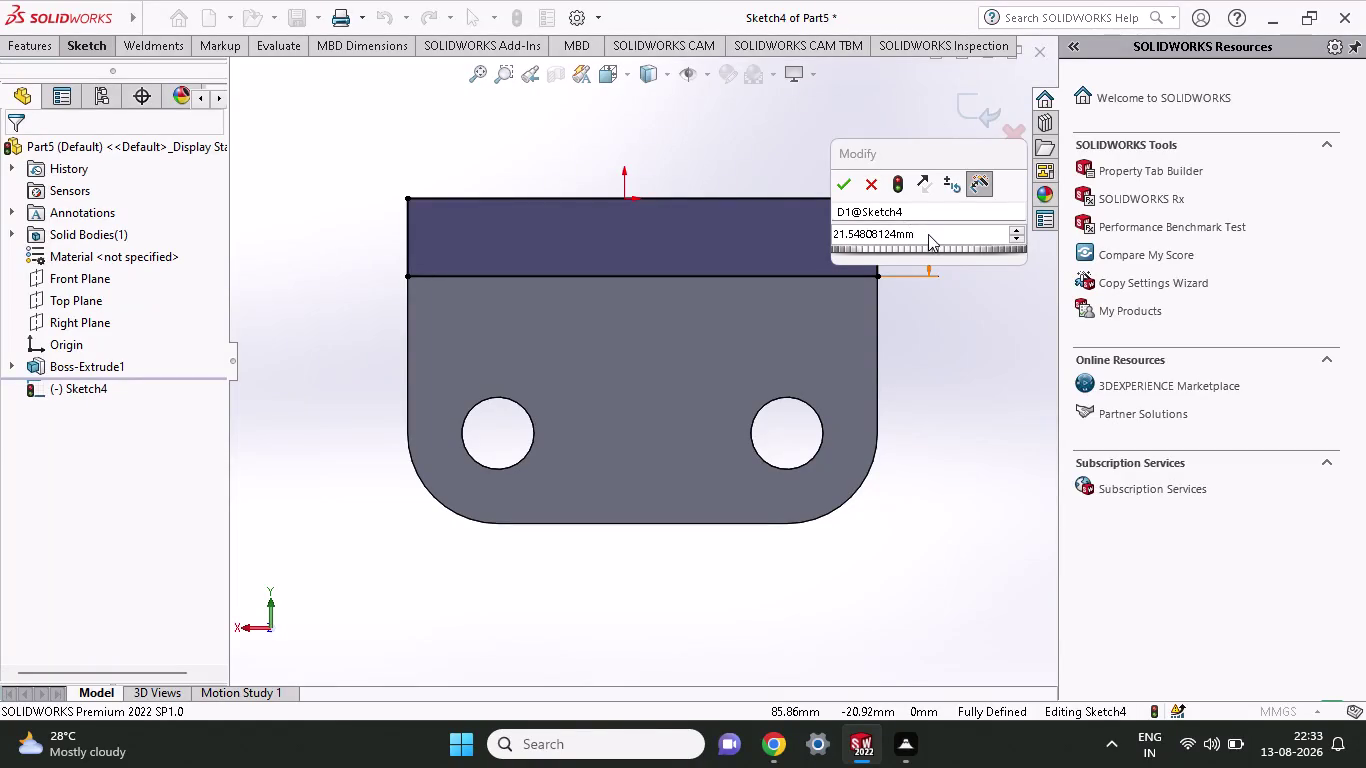
Change Sketch4's strip height dimension from 21.548 mm to 25 mm.
drag(928, 234, 785, 255)
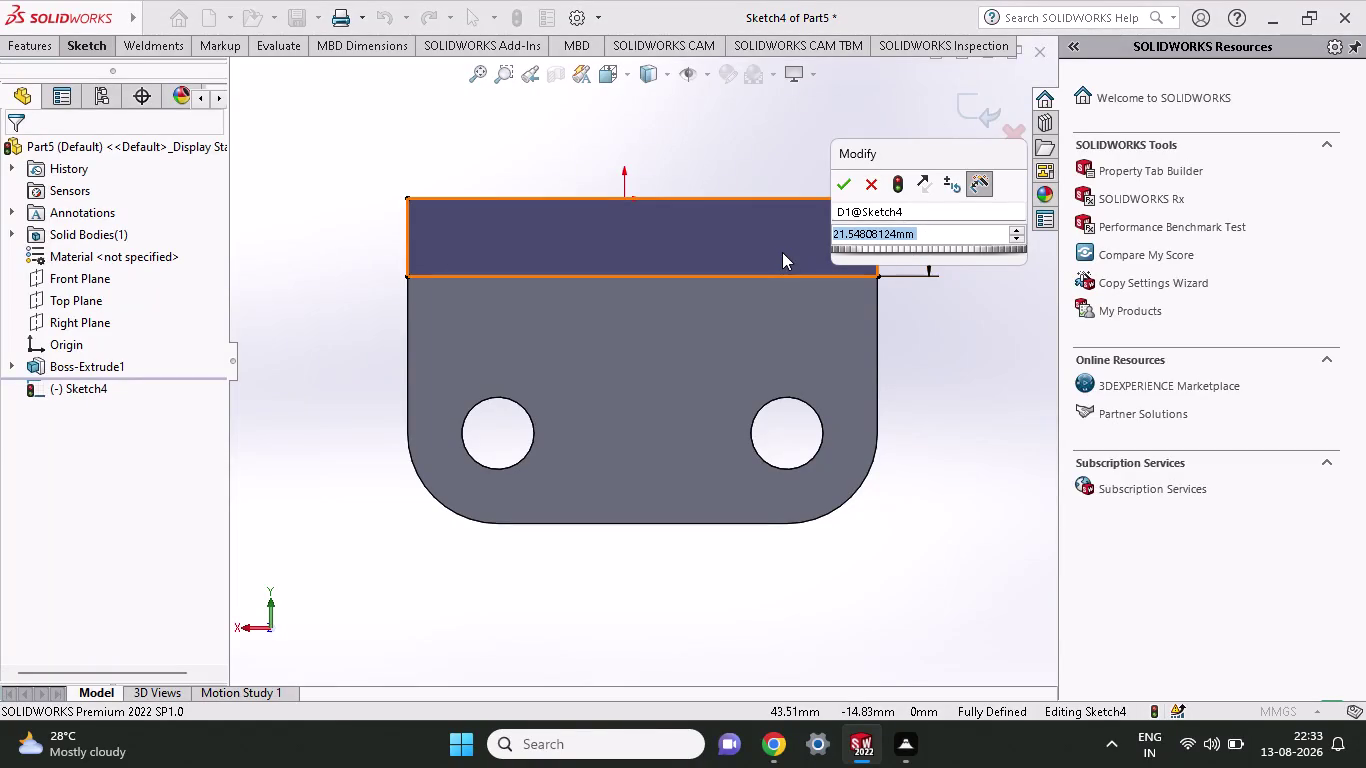
text(2)
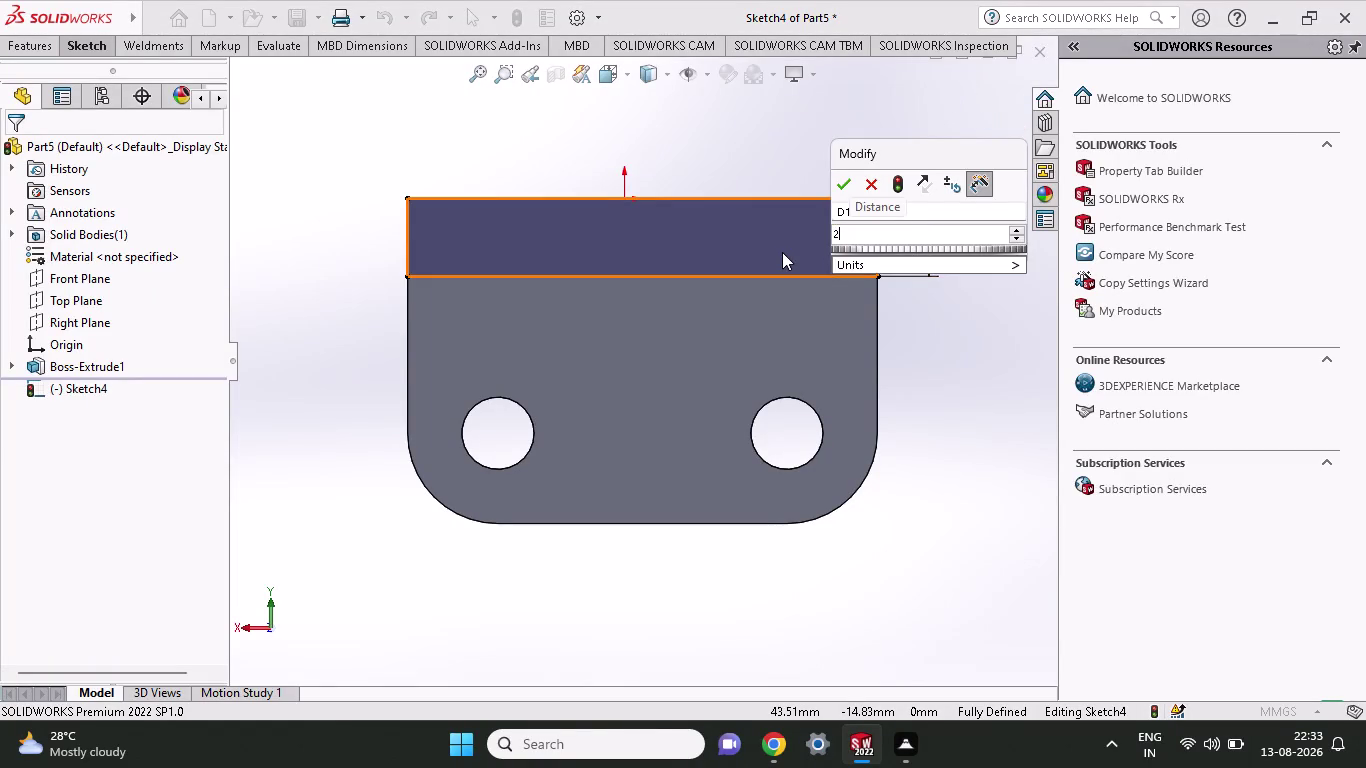
text(5)
key(Return)
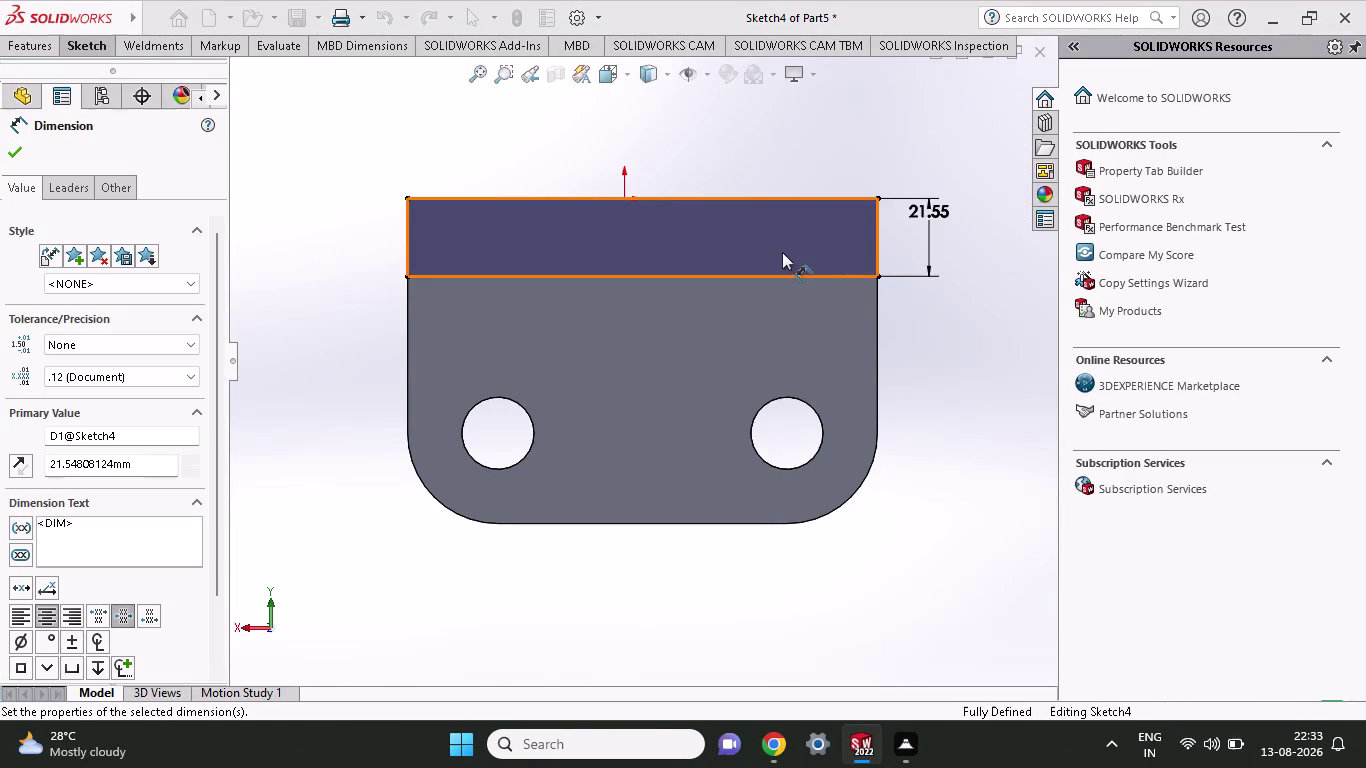
scroll(up, 3)
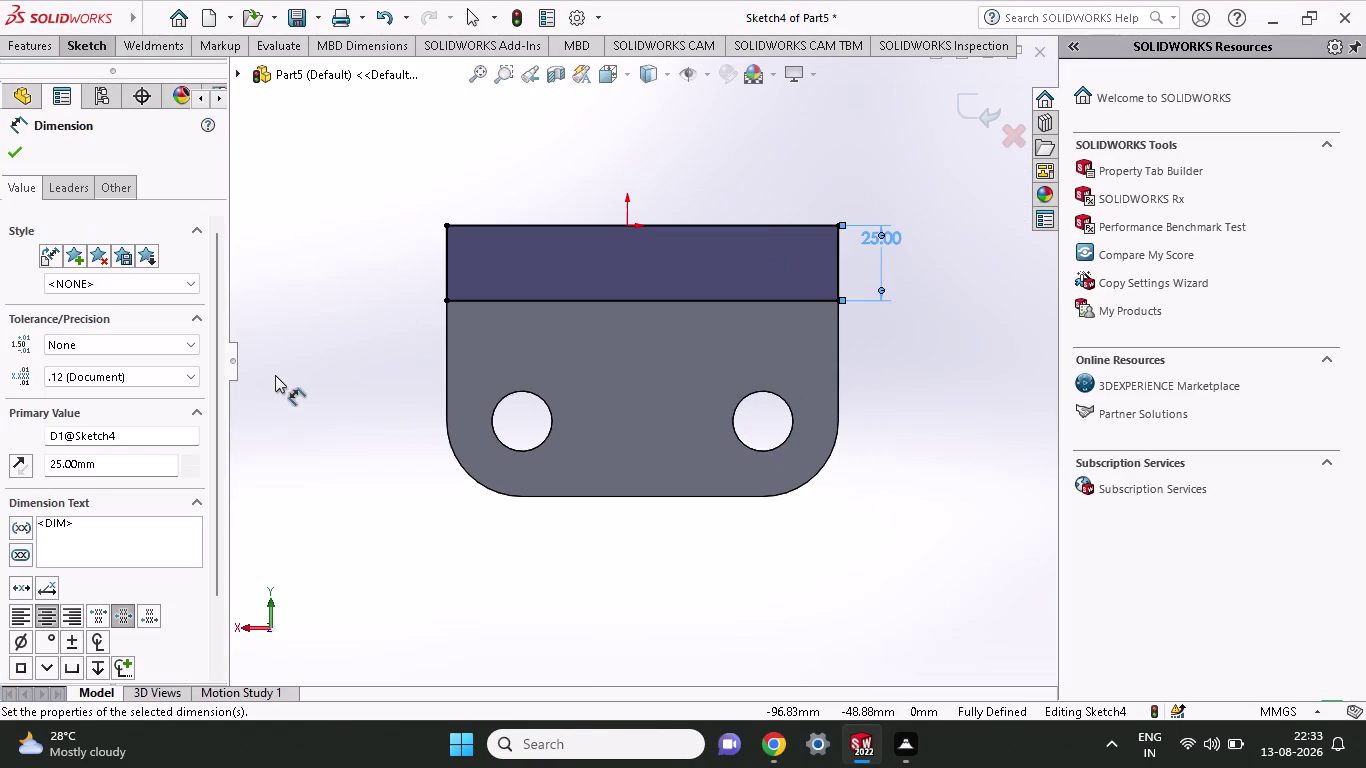
middle_drag(275, 375, 460, 478)
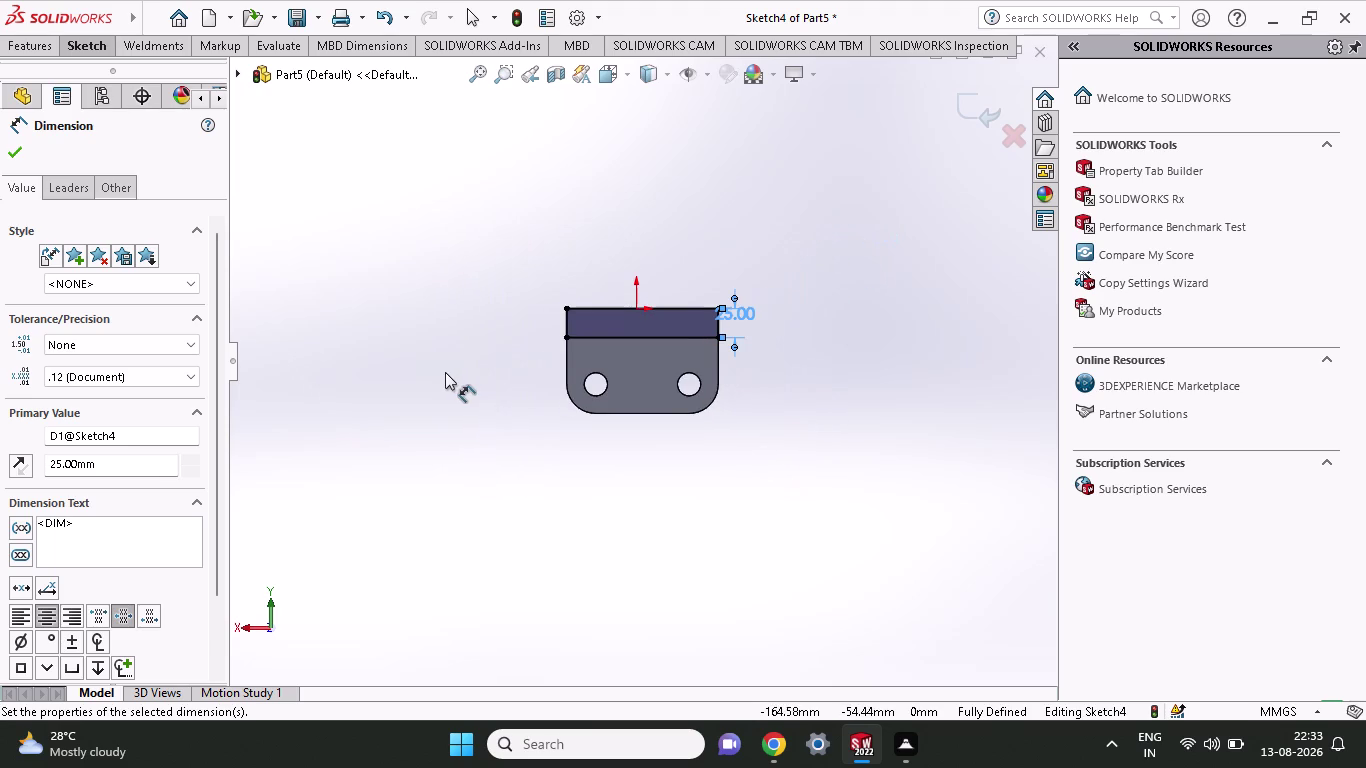
scroll(up, 3)
scroll(down, 3)
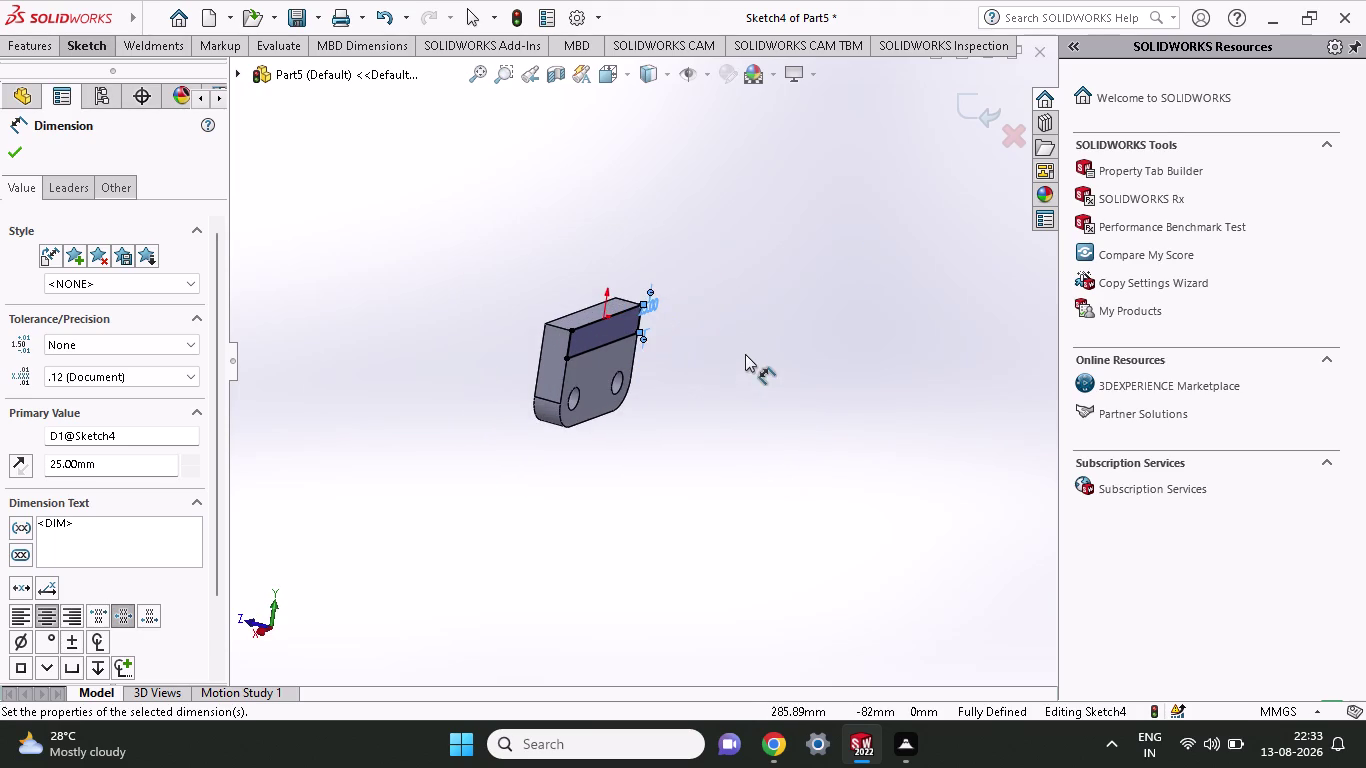
scroll(down, 3)
Extrude the 25 mm strip blind to 95+65 = 160 mm as Boss-Extrude2.
click(41, 42)
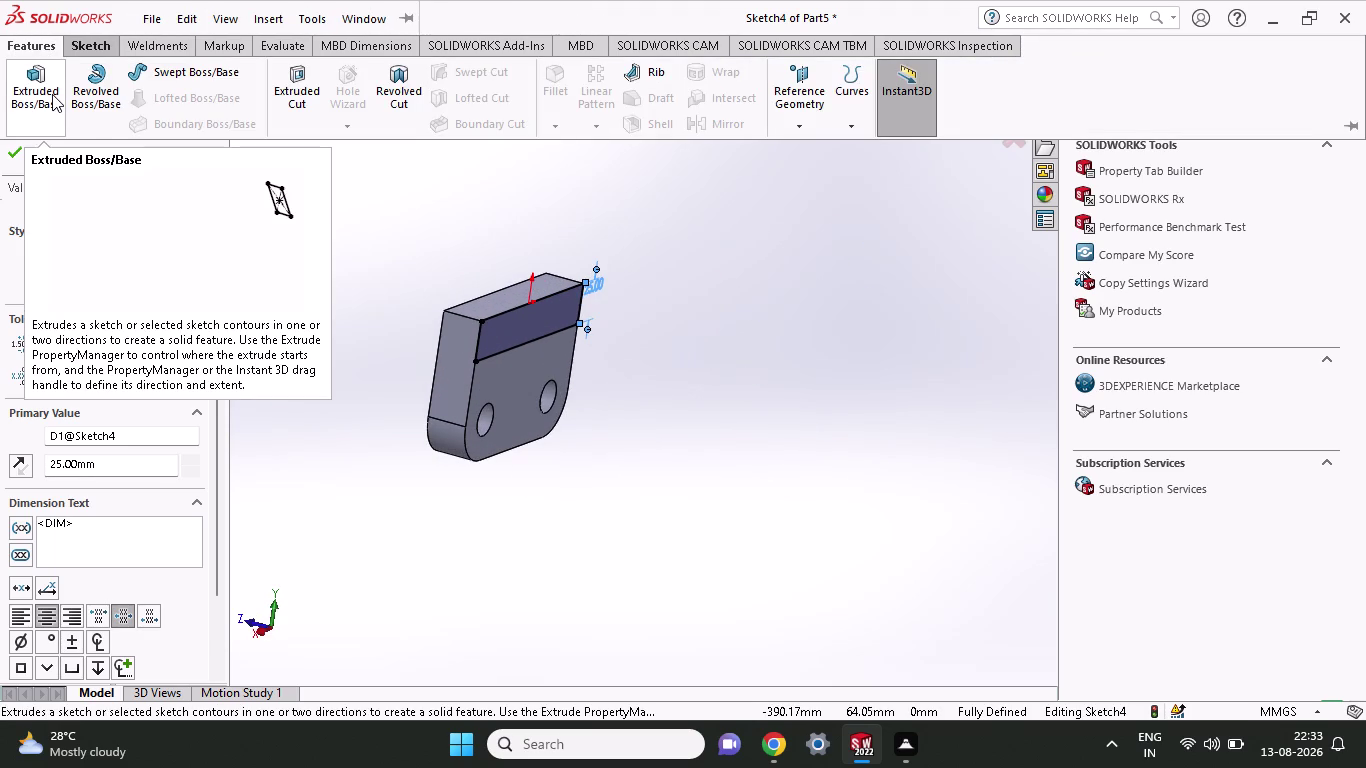
click(52, 94)
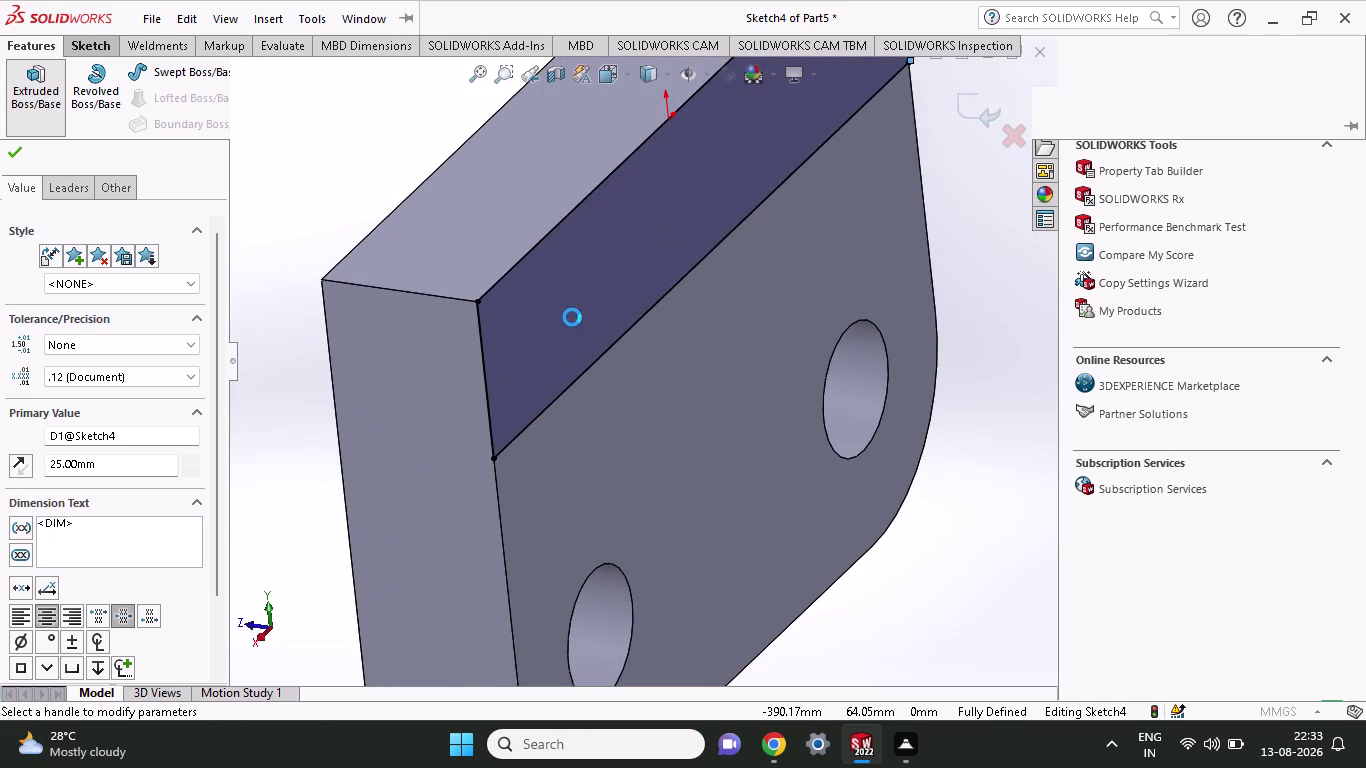
scroll(up, 3)
scroll(up, 3)
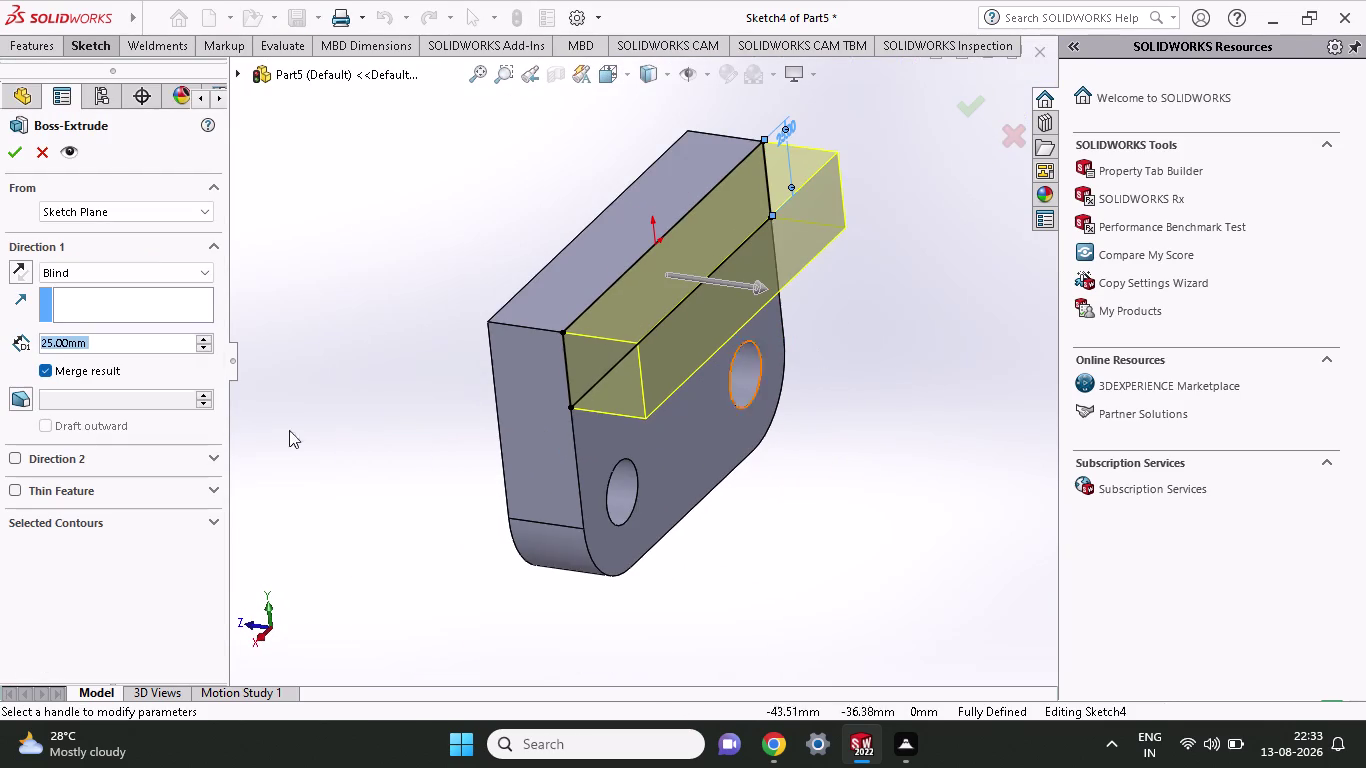
drag(137, 344, 0, 344)
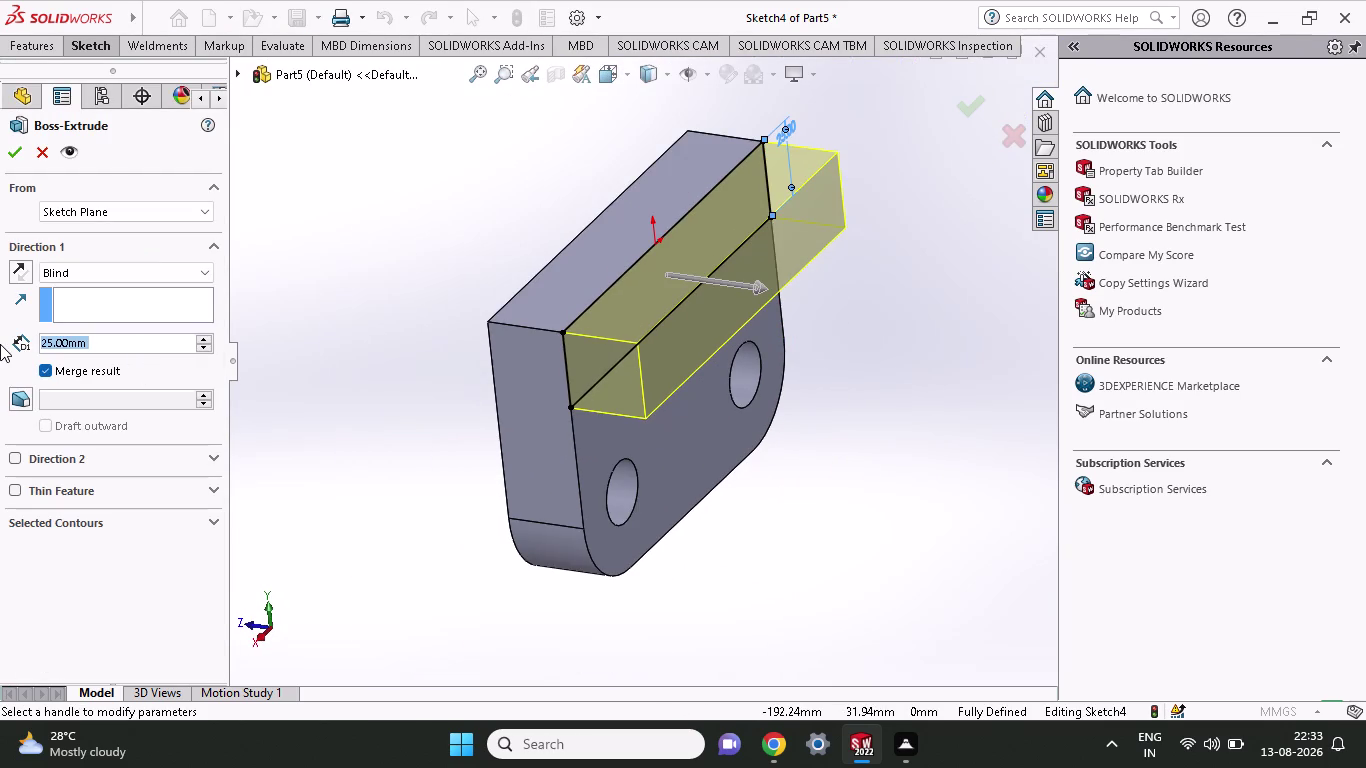
text(95)
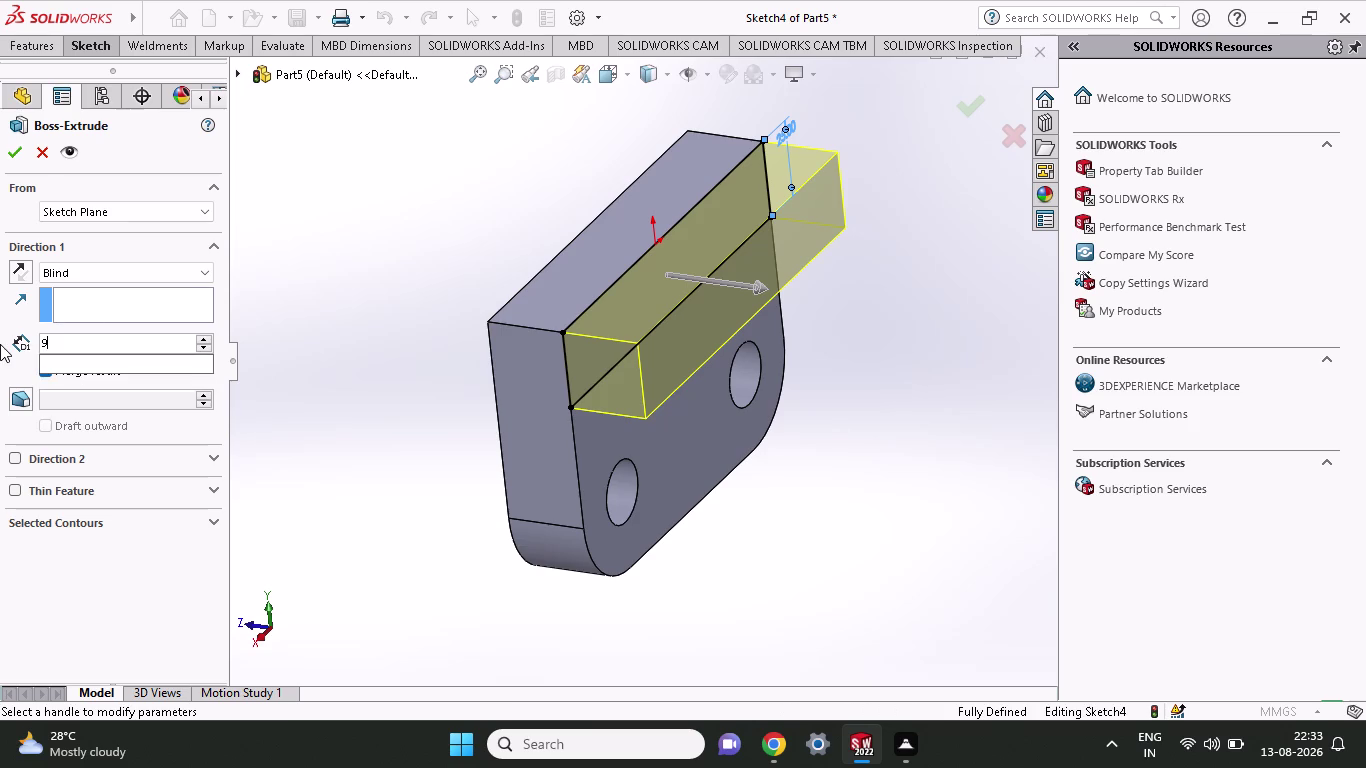
text(+)
text(65)
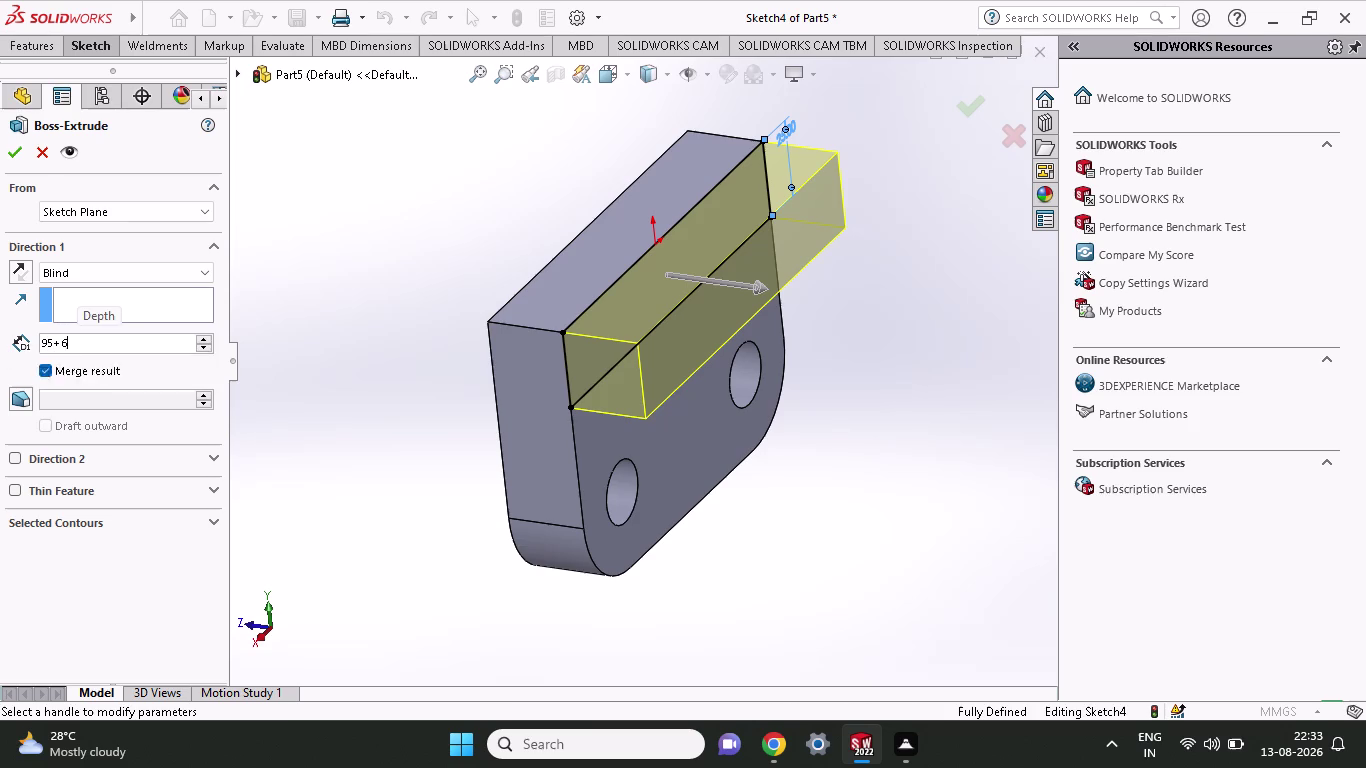
key(Return)
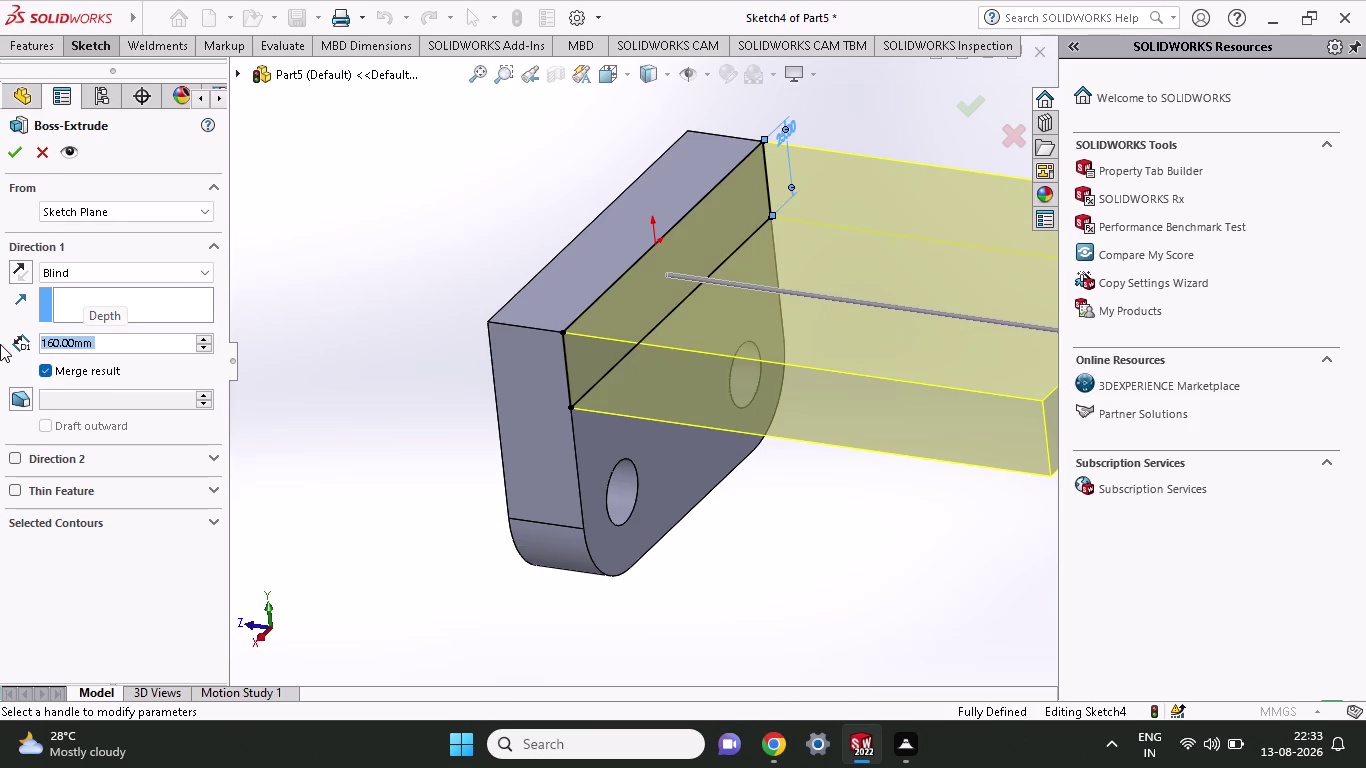
click(12, 151)
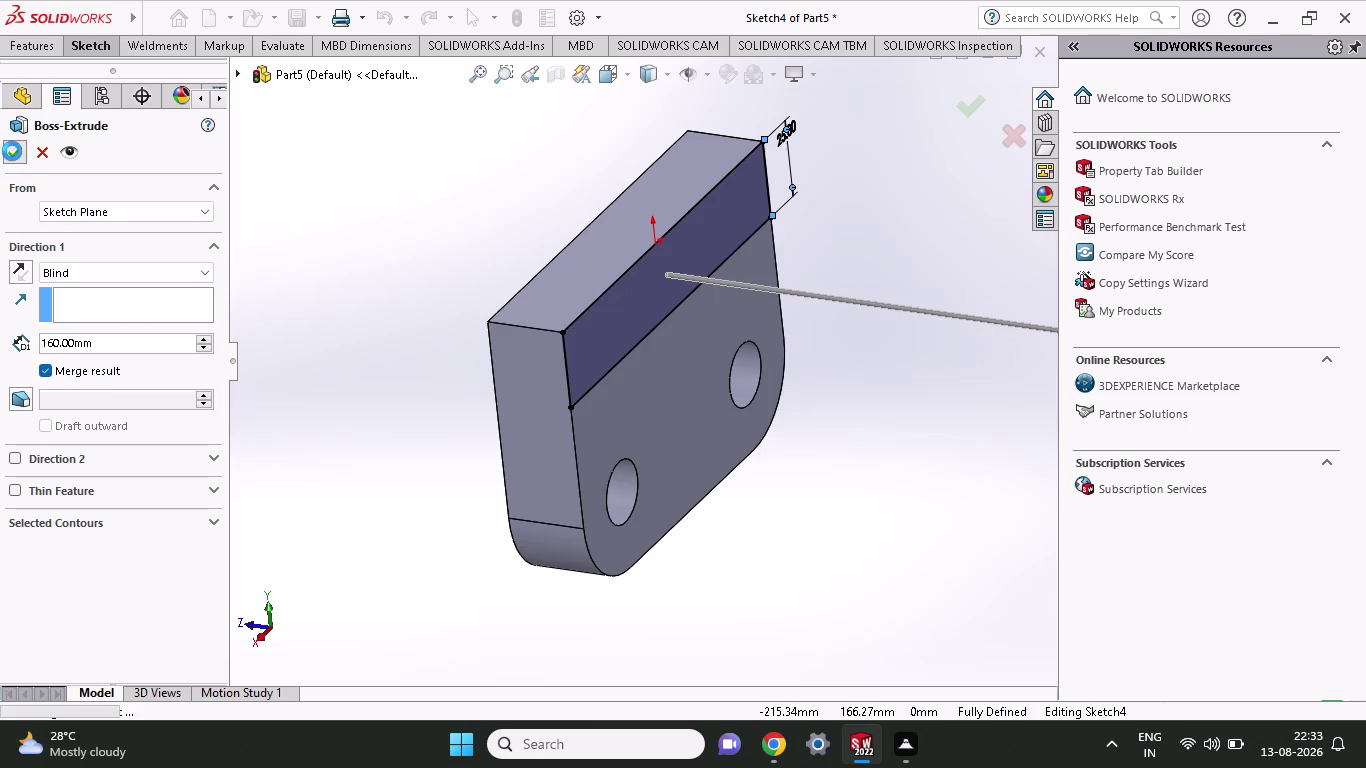
scroll(up, 3)
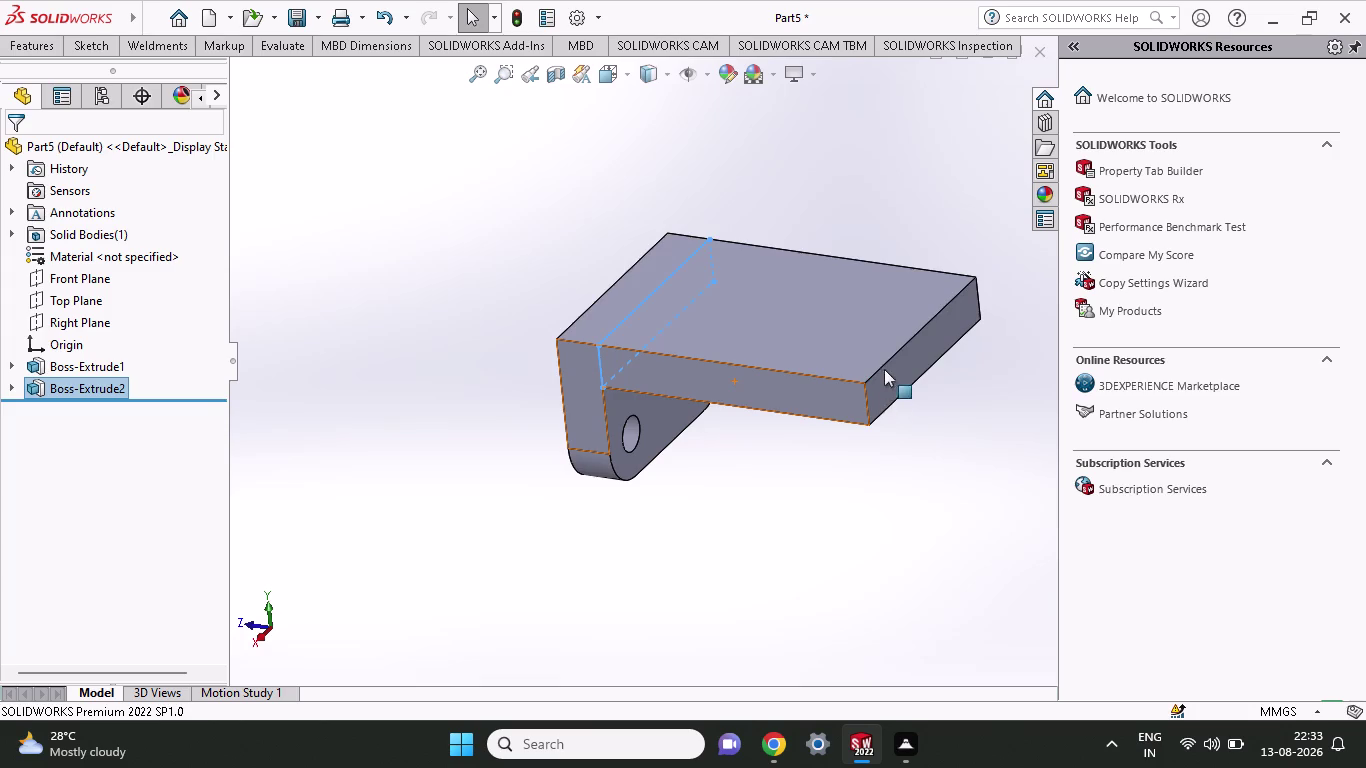
Orbit to the new leg and start Sketch5 on Boss-Extrude1's large plate face.
middle_drag(829, 282, 868, 386)
scroll(down, 3)
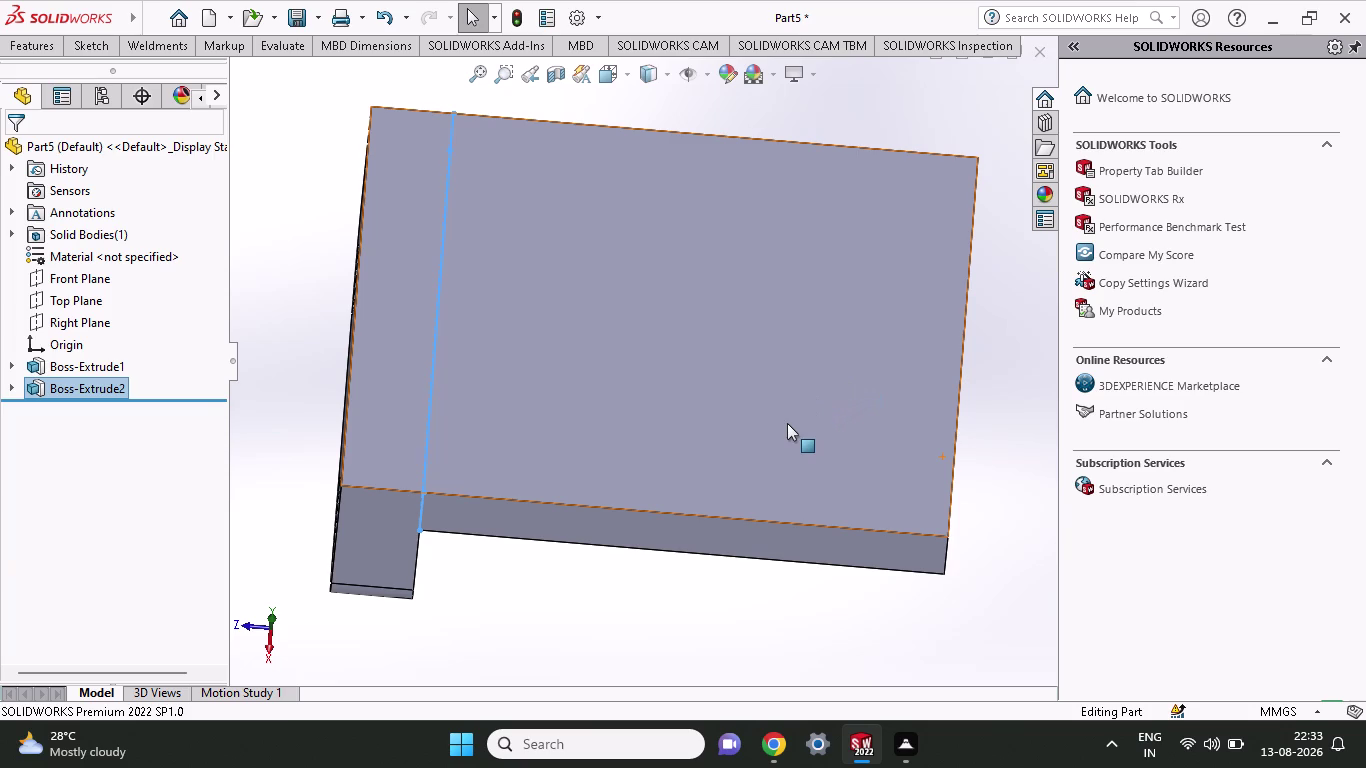
click(880, 335)
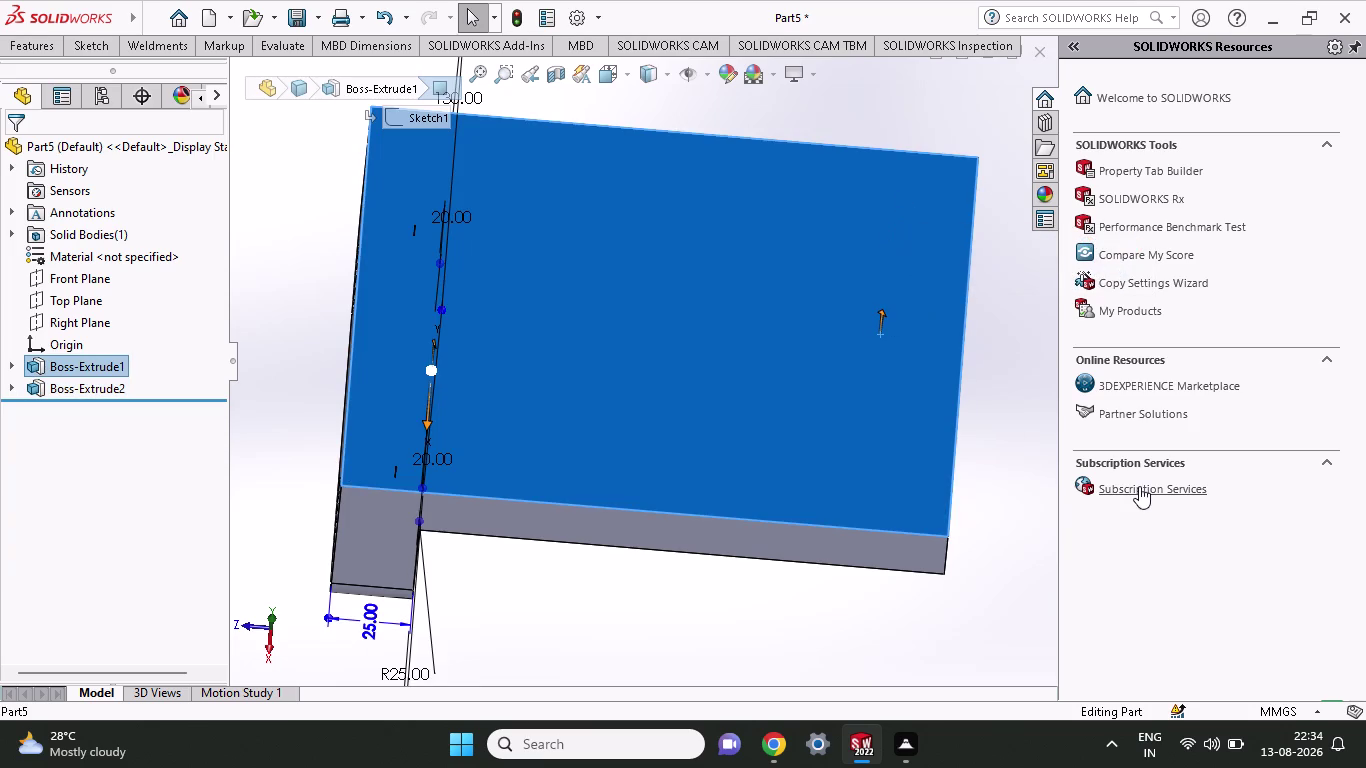
key(Escape)
click(952, 256)
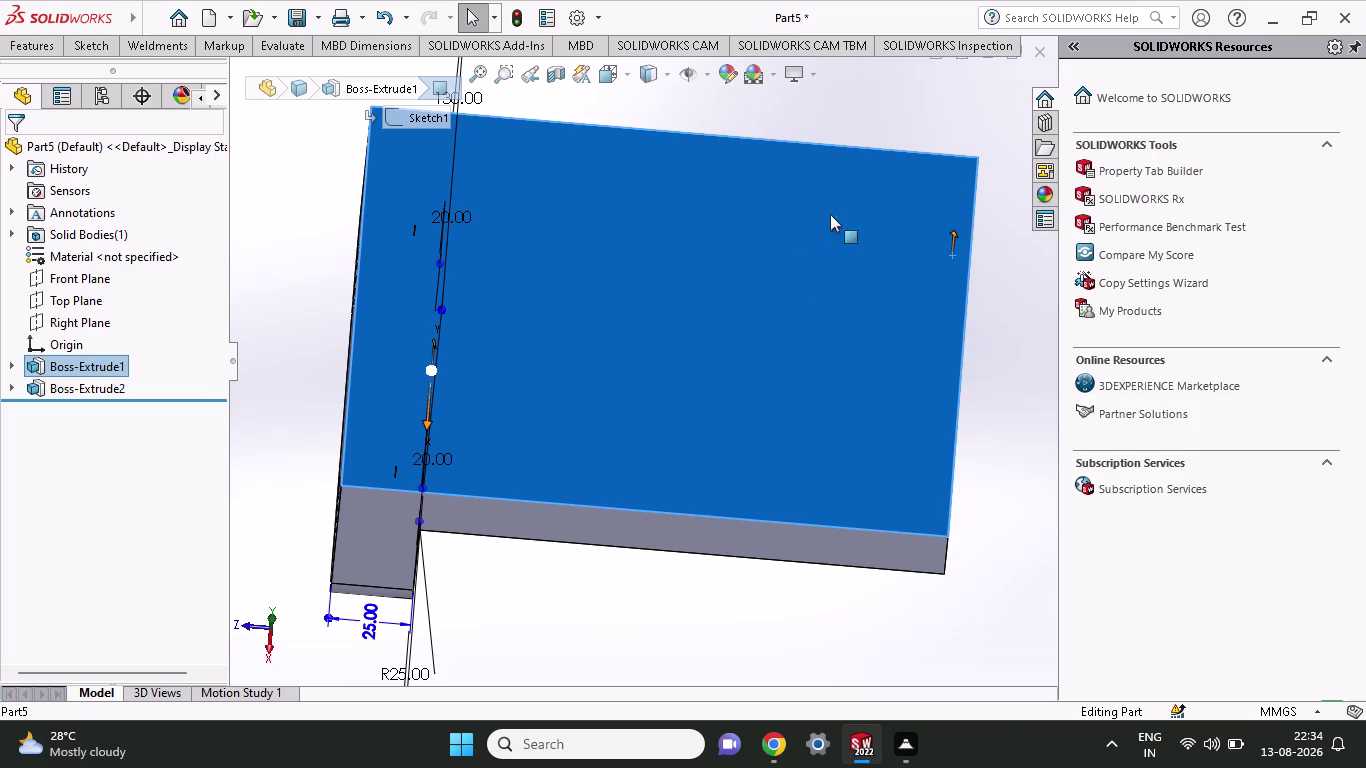
click(867, 250)
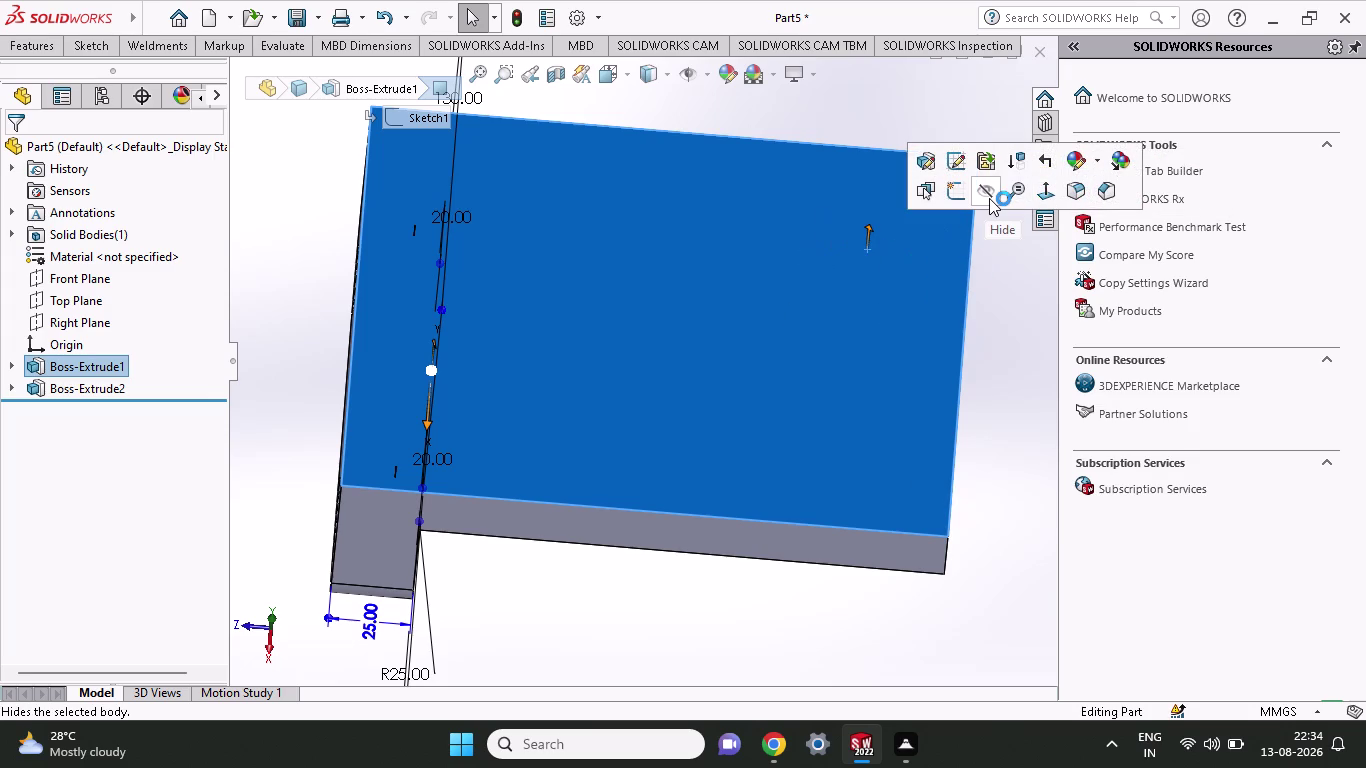
click(949, 199)
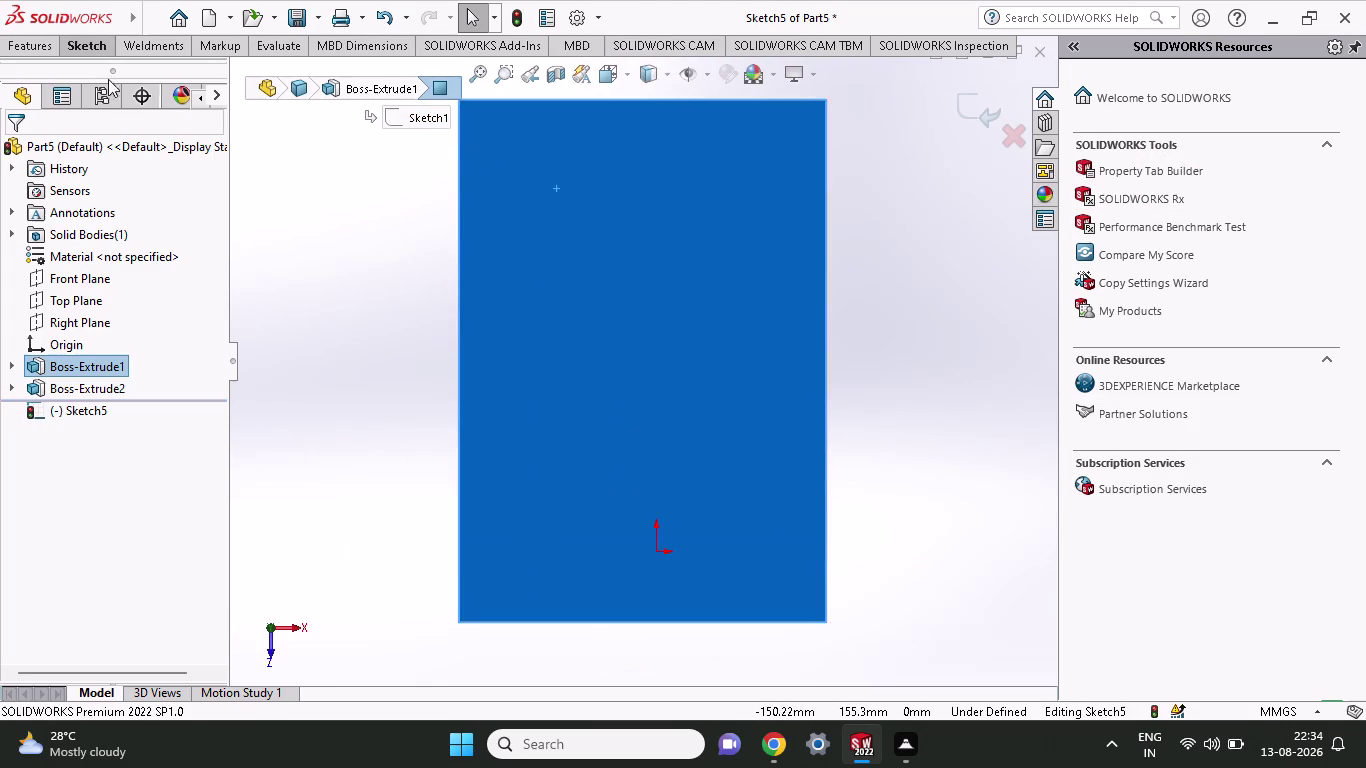
Try the Sketch Fillet tool, then cancel it and clear the selection.
click(85, 51)
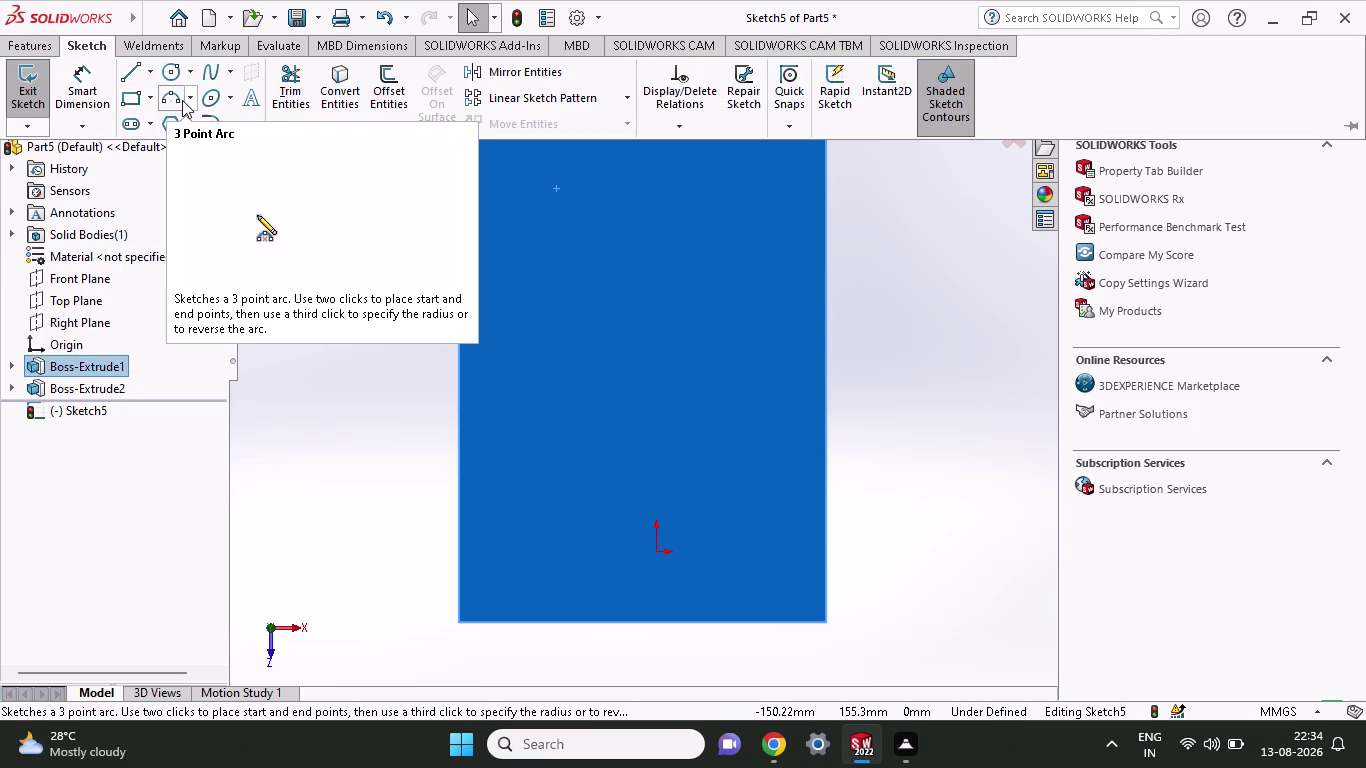
click(209, 124)
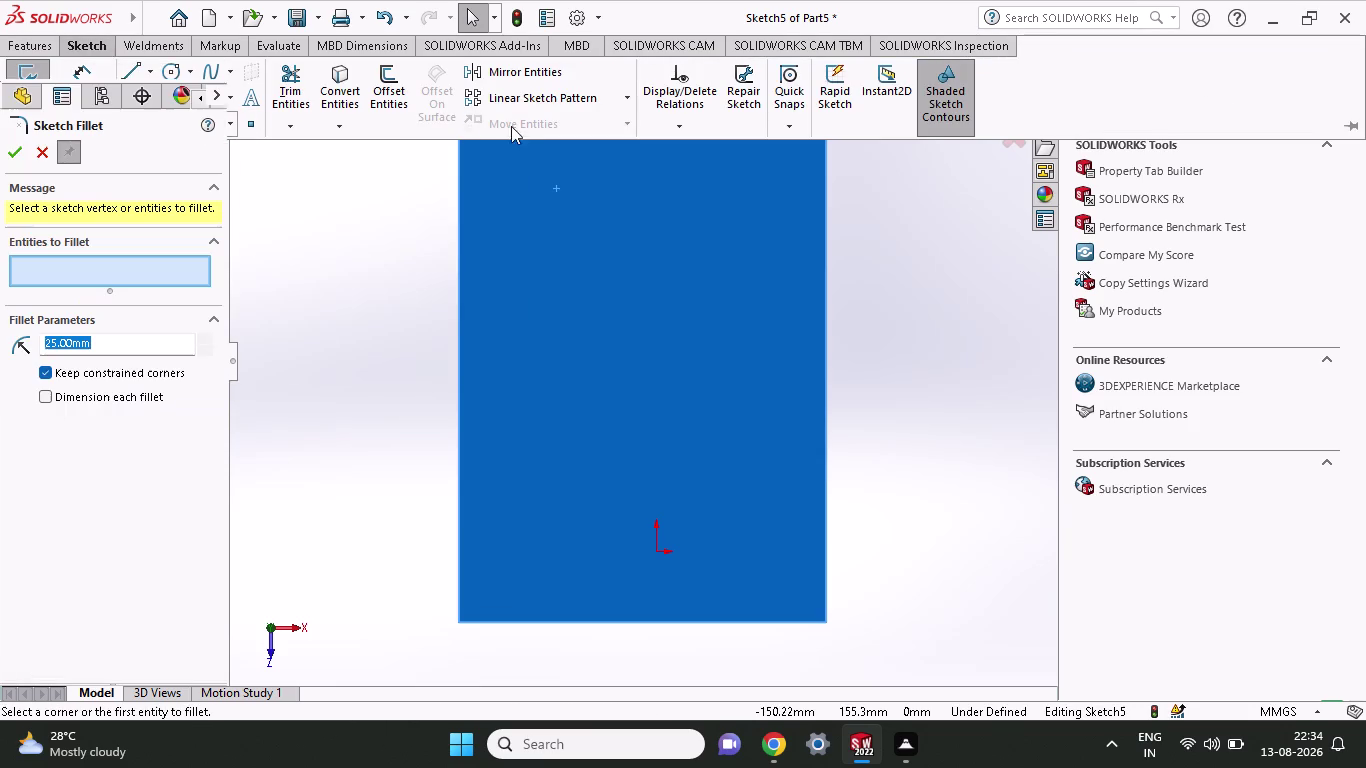
click(459, 97)
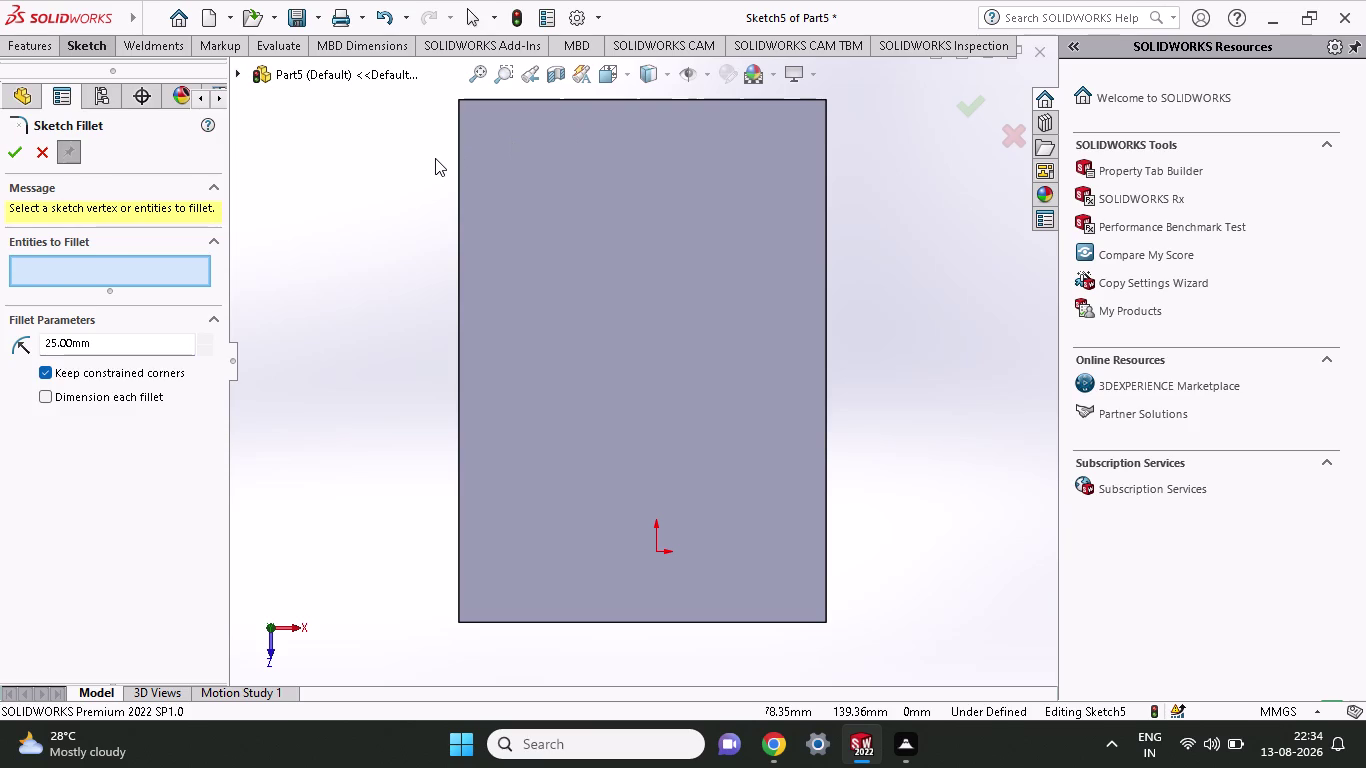
key(Escape)
key(Escape)
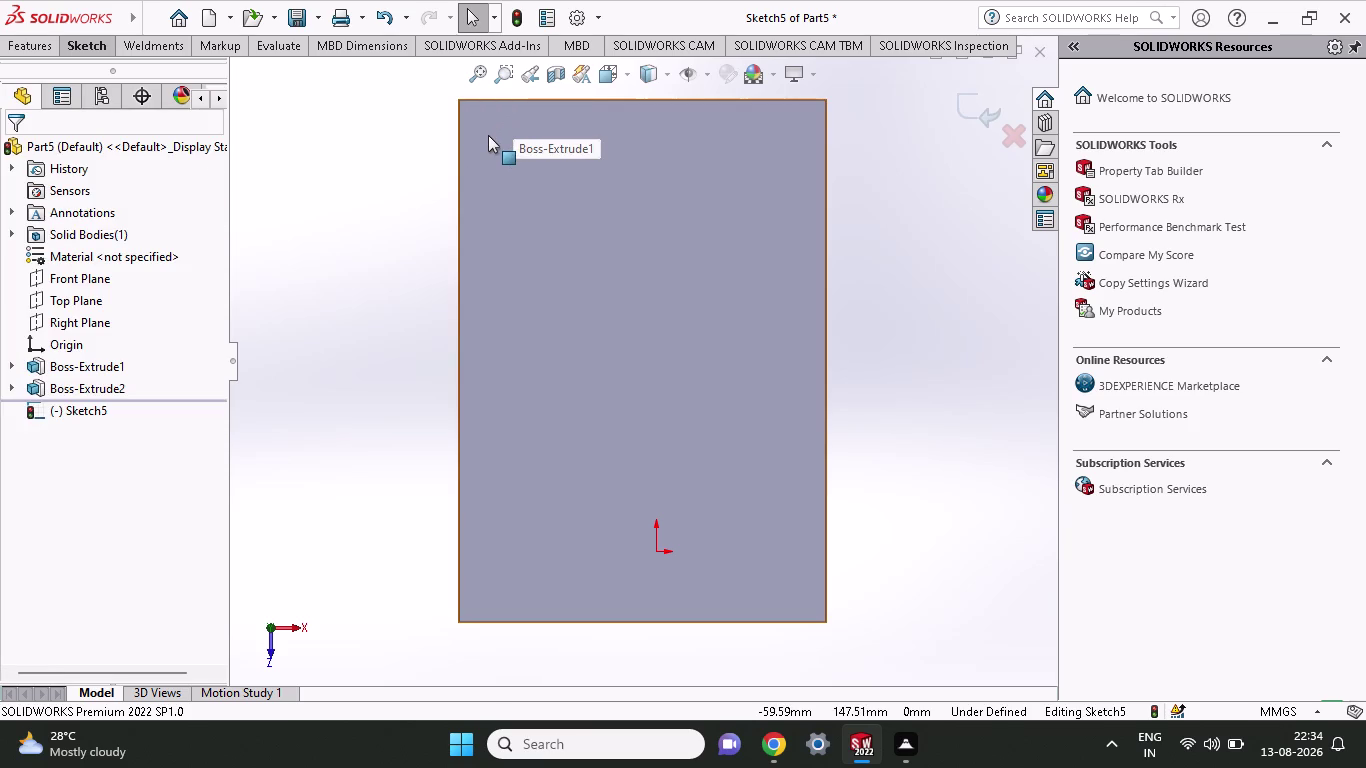
Orbit to an angled view and select the upright plate's front face.
middle_drag(856, 251, 786, 328)
middle_drag(784, 578, 772, 561)
middle_drag(771, 561, 681, 593)
scroll(up, 3)
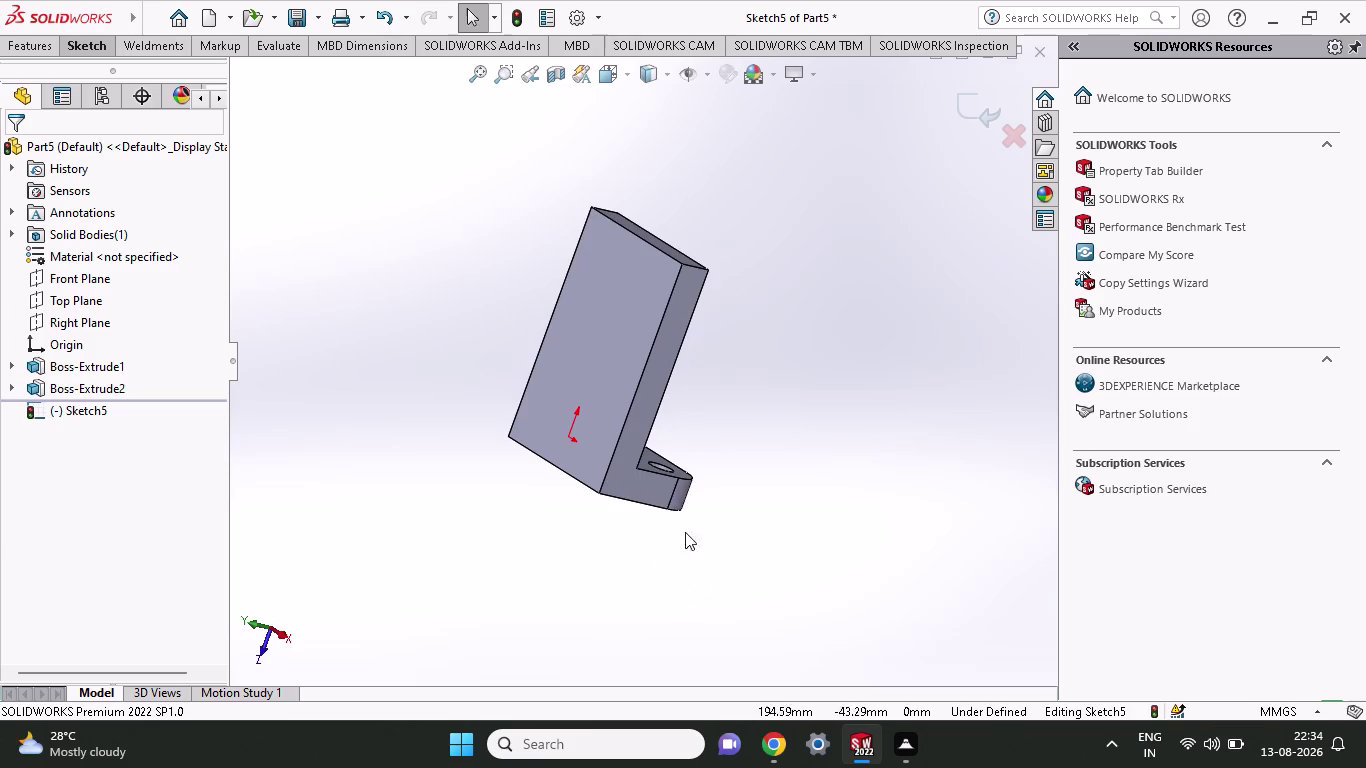
click(605, 284)
scroll(down, 3)
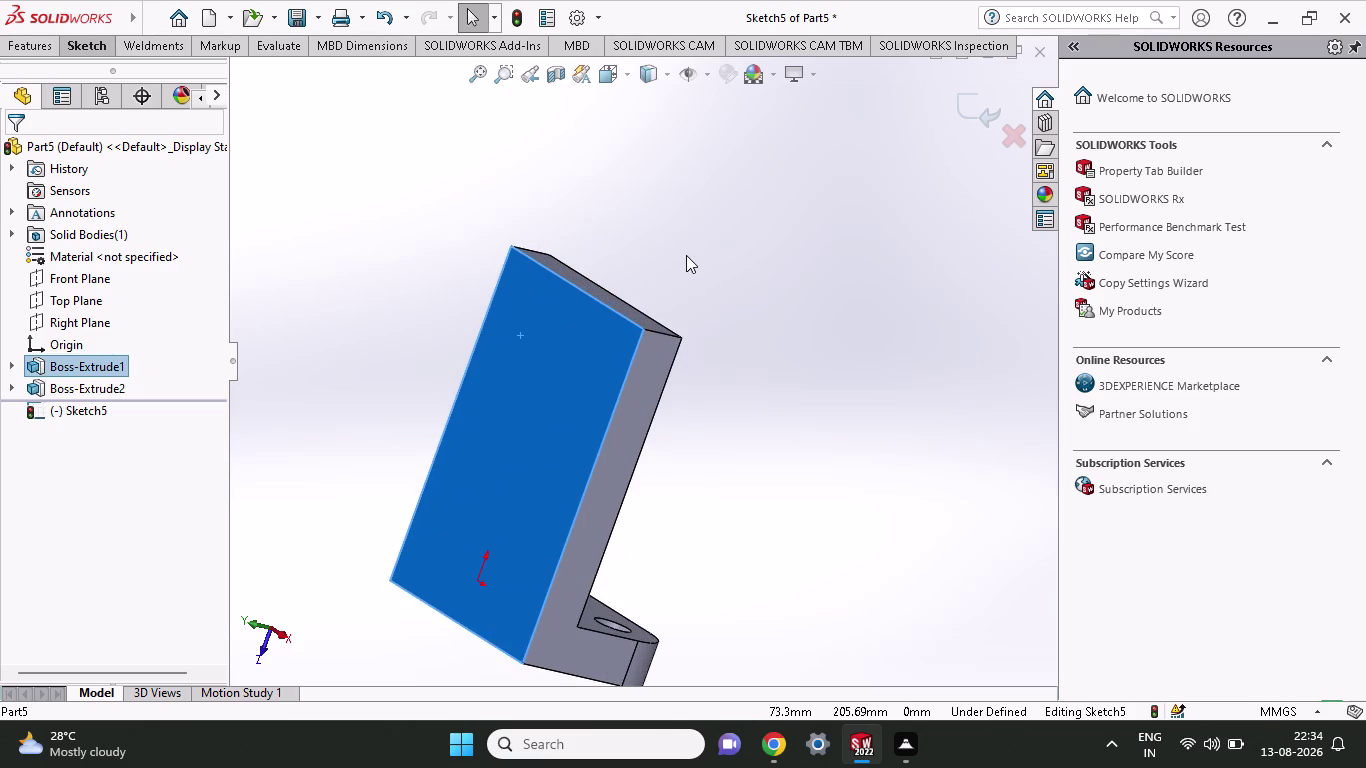
key(Escape)
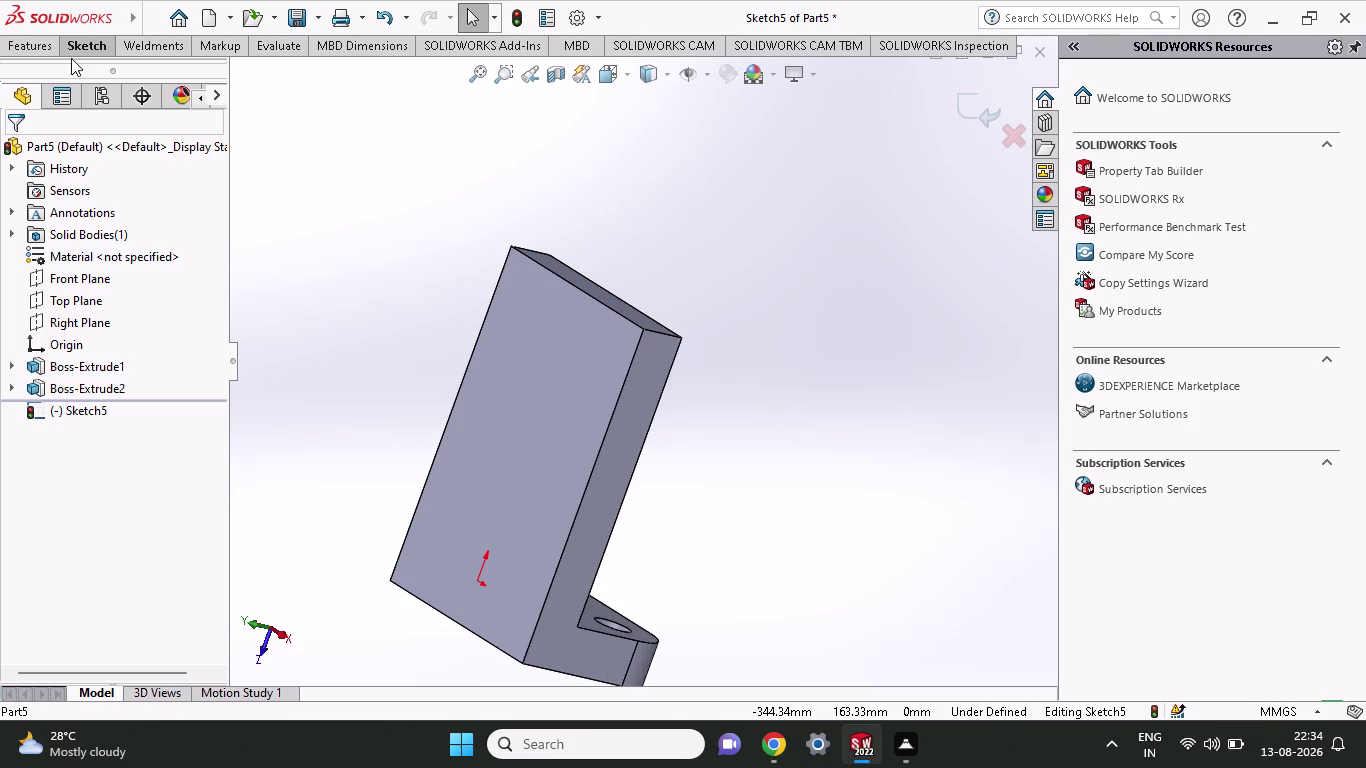
click(27, 46)
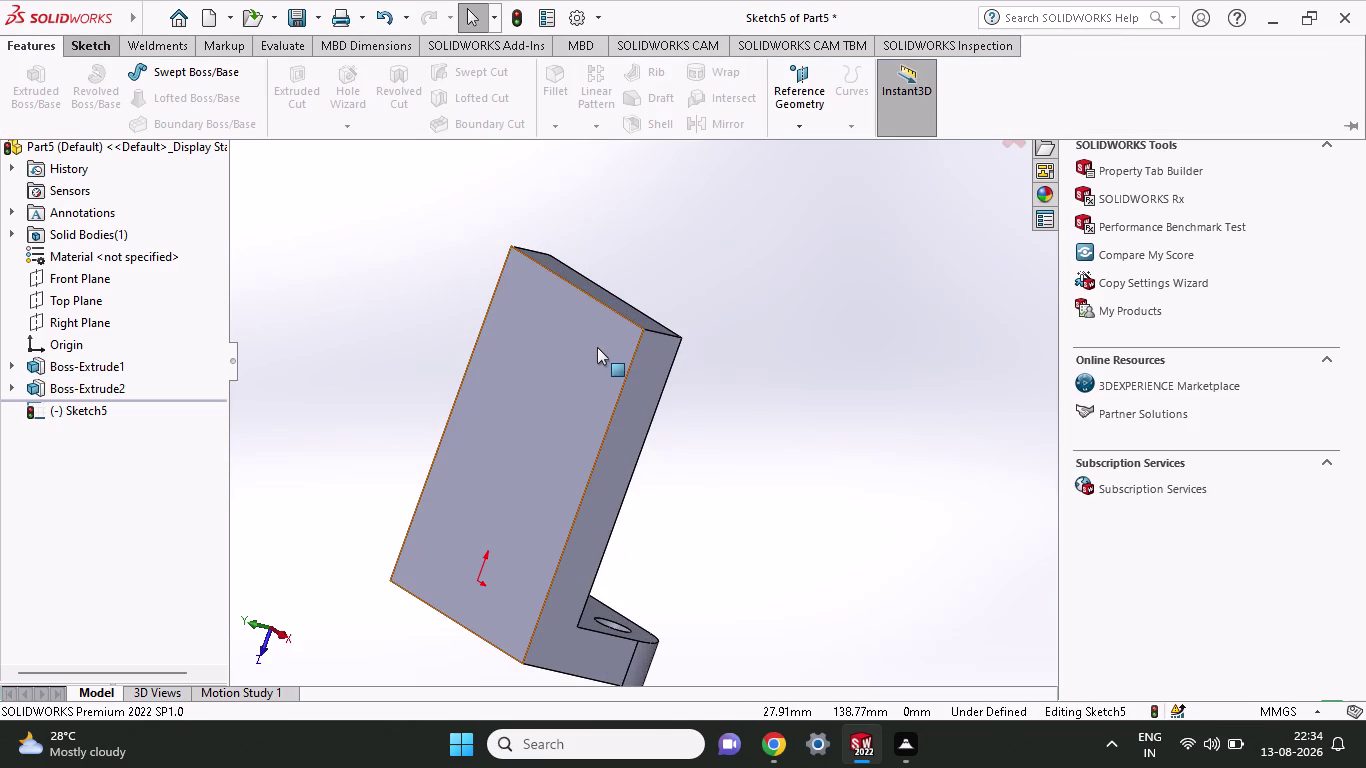
key(Escape)
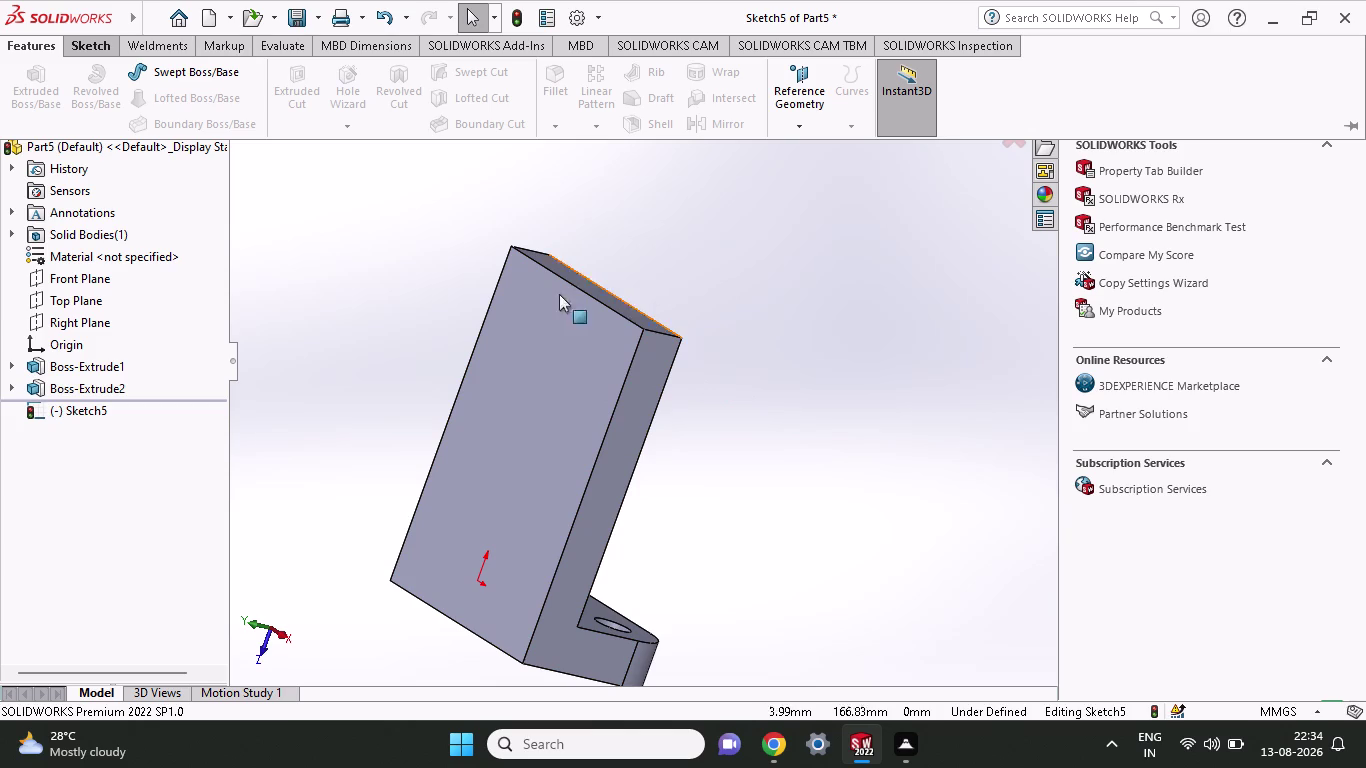
drag(530, 365, 544, 373)
click(552, 370)
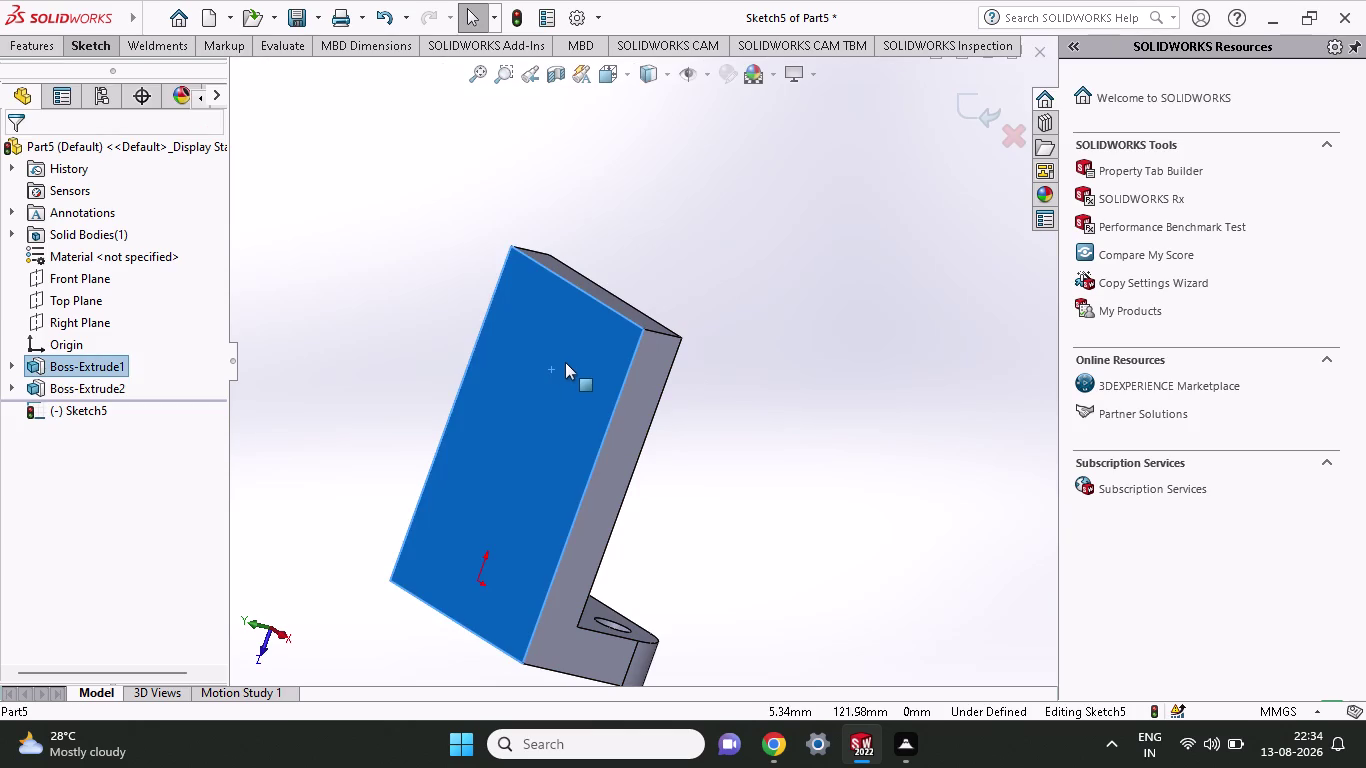
Discard the empty Sketch5 and start a new sketch normal to the front face.
right_click(566, 362)
click(806, 340)
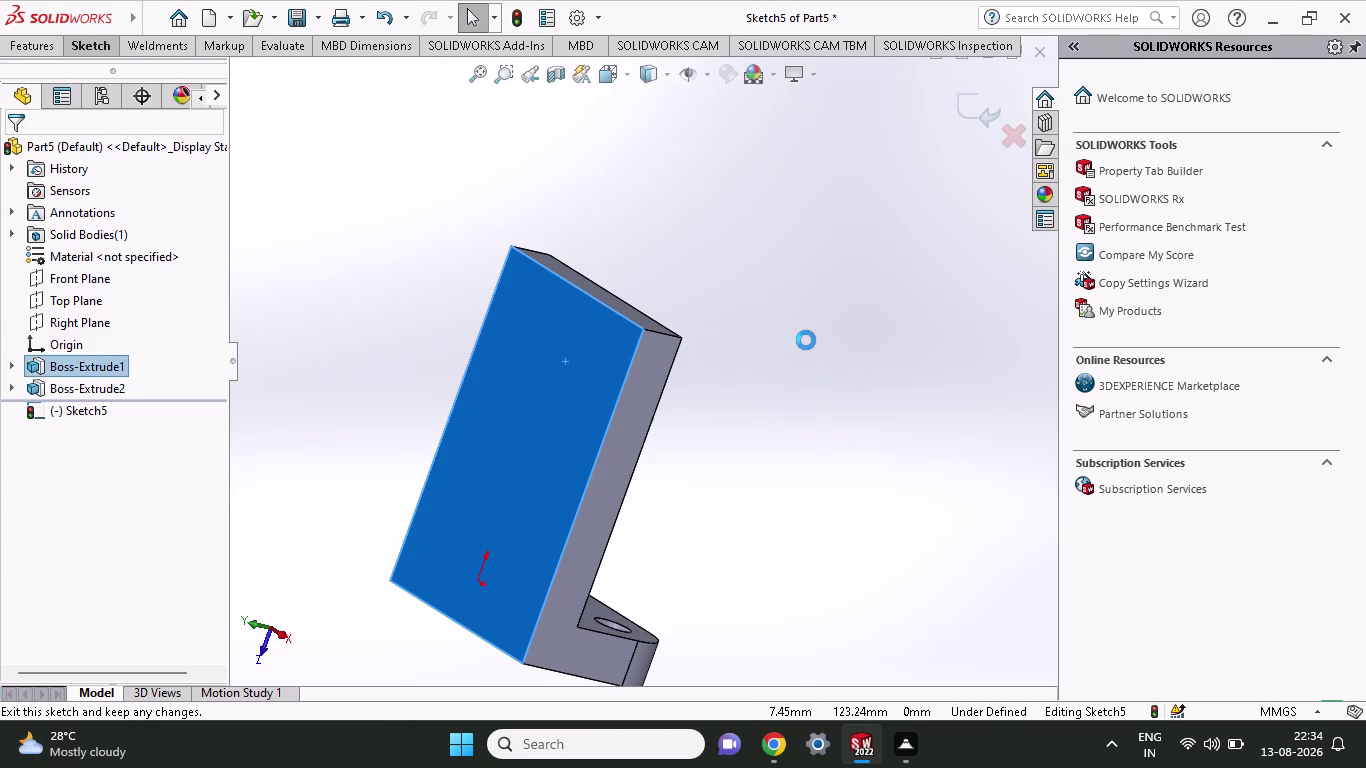
click(521, 374)
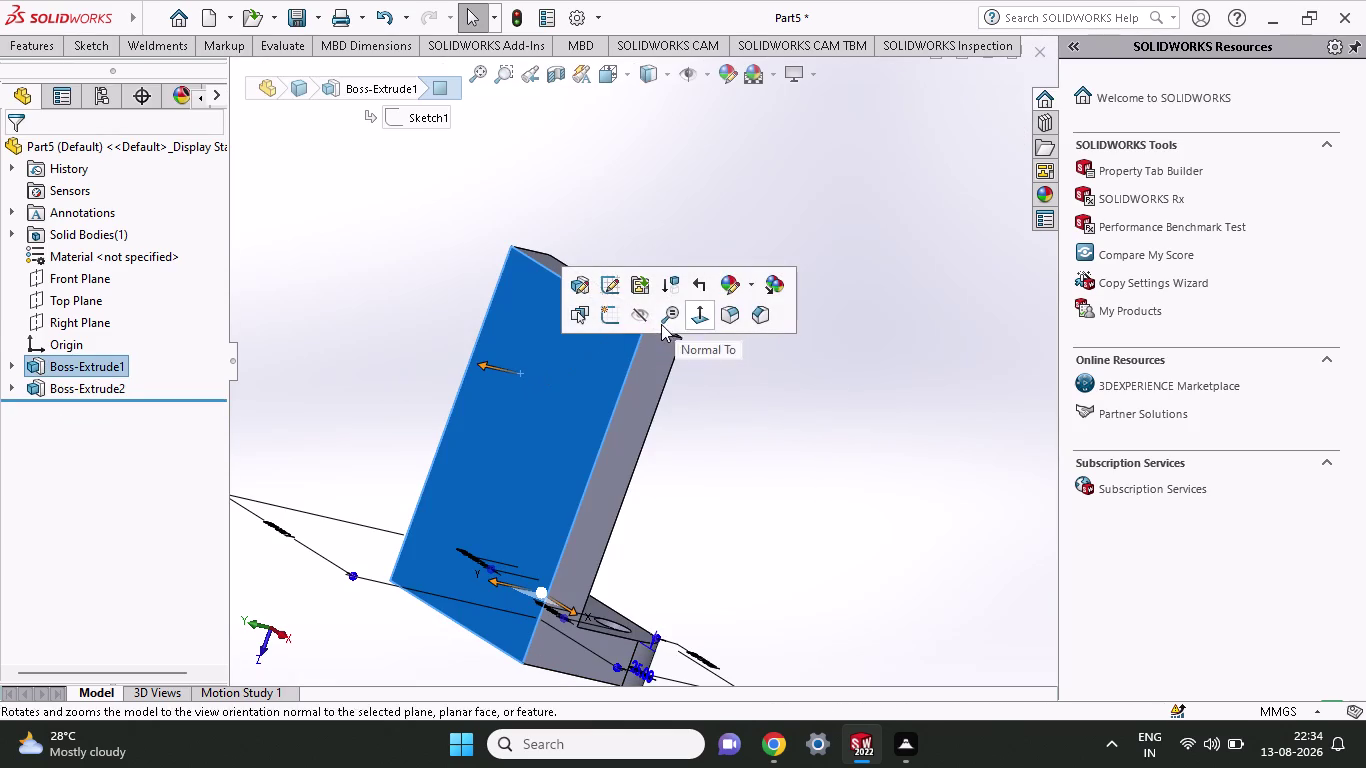
click(601, 318)
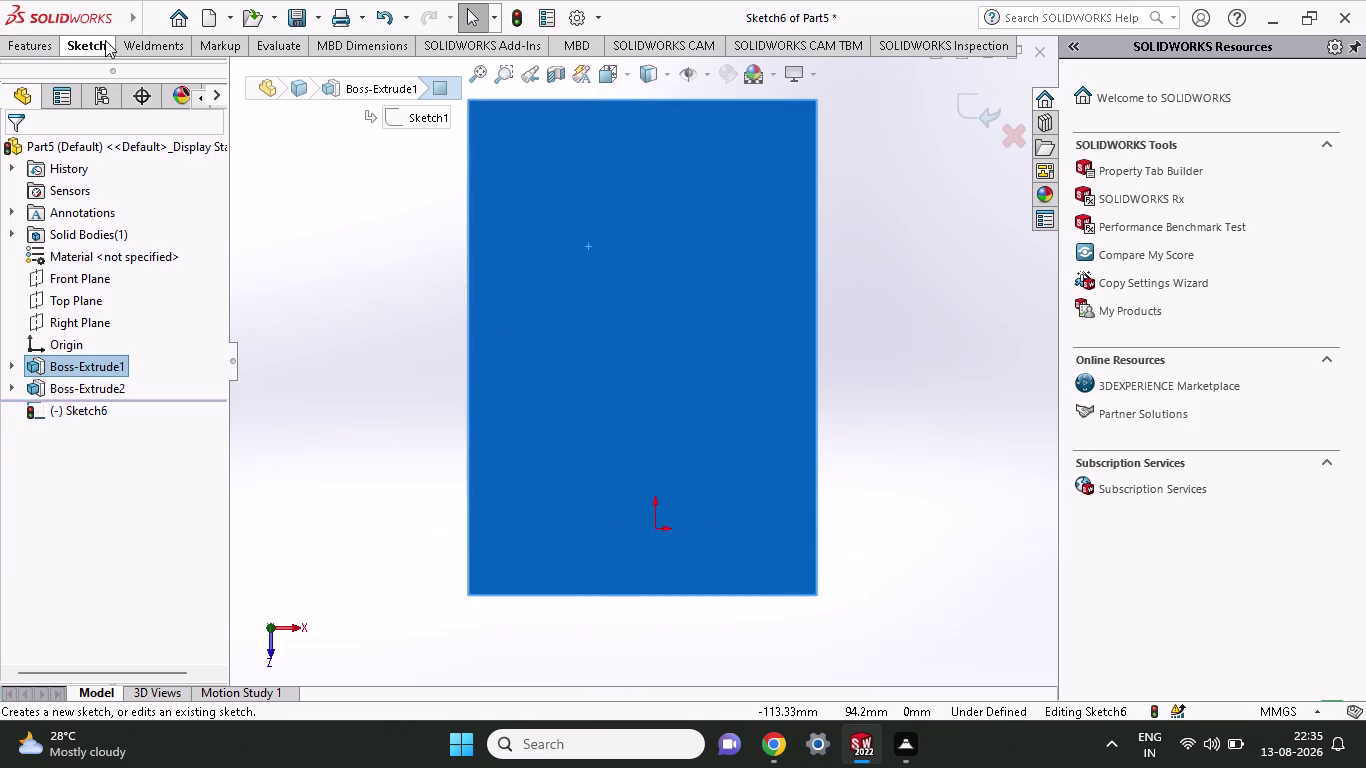
Draw a corner rectangle from the face's top-left corner to near the bottom.
click(105, 42)
click(129, 102)
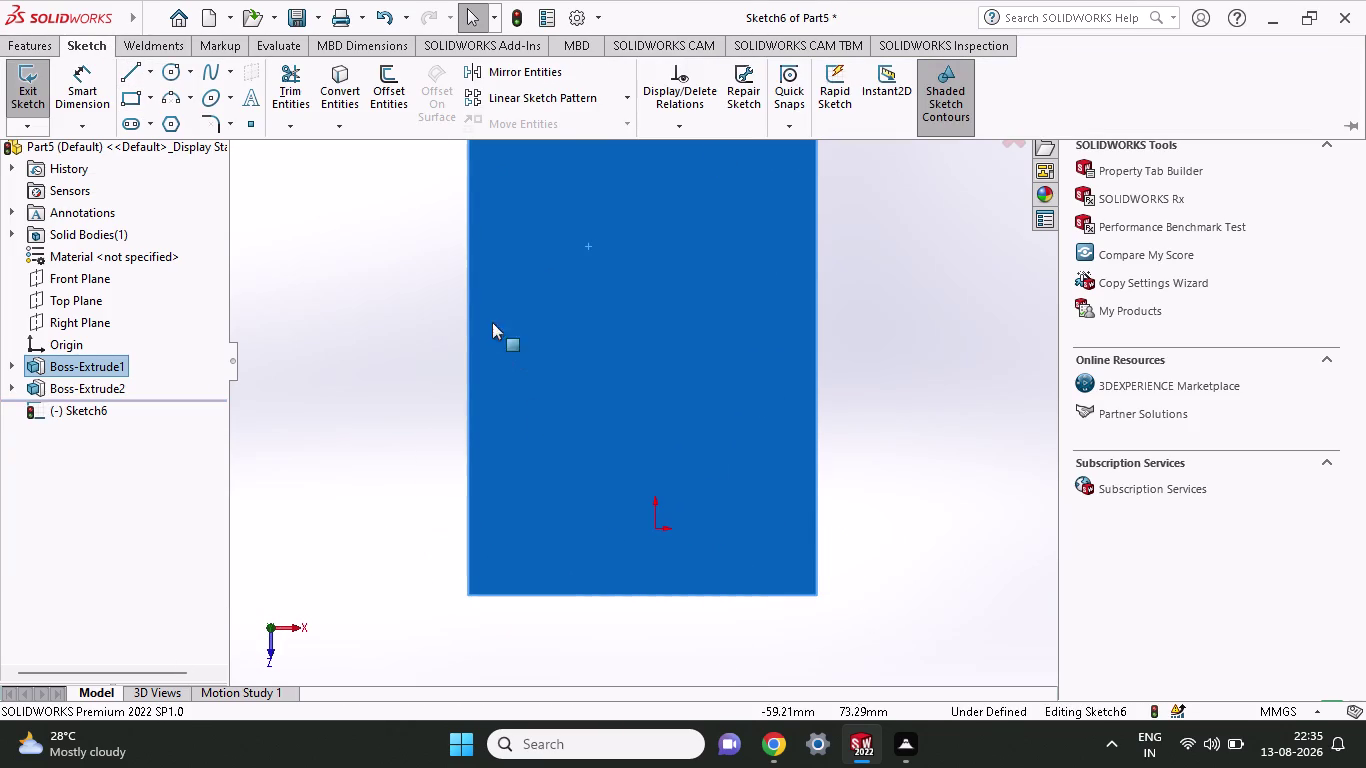
scroll(down, 3)
scroll(up, 3)
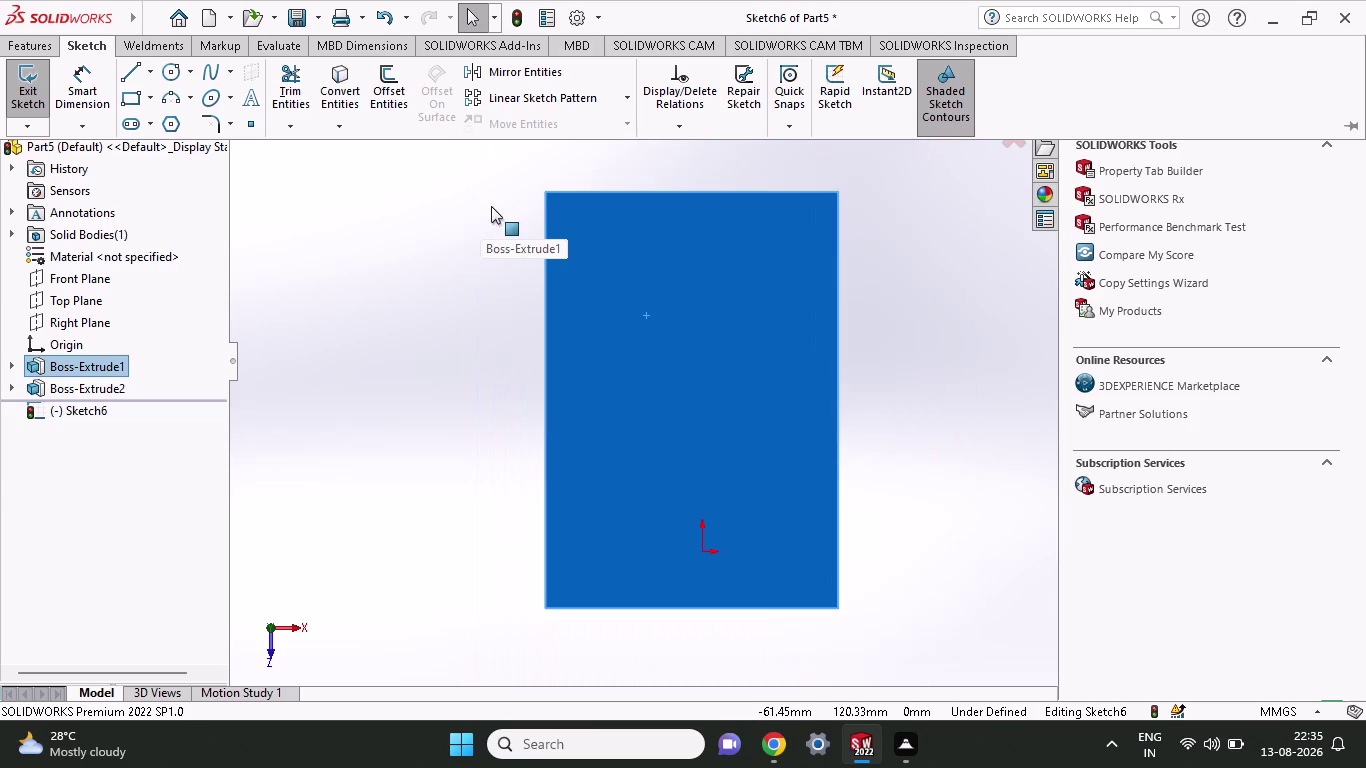
click(136, 97)
click(547, 194)
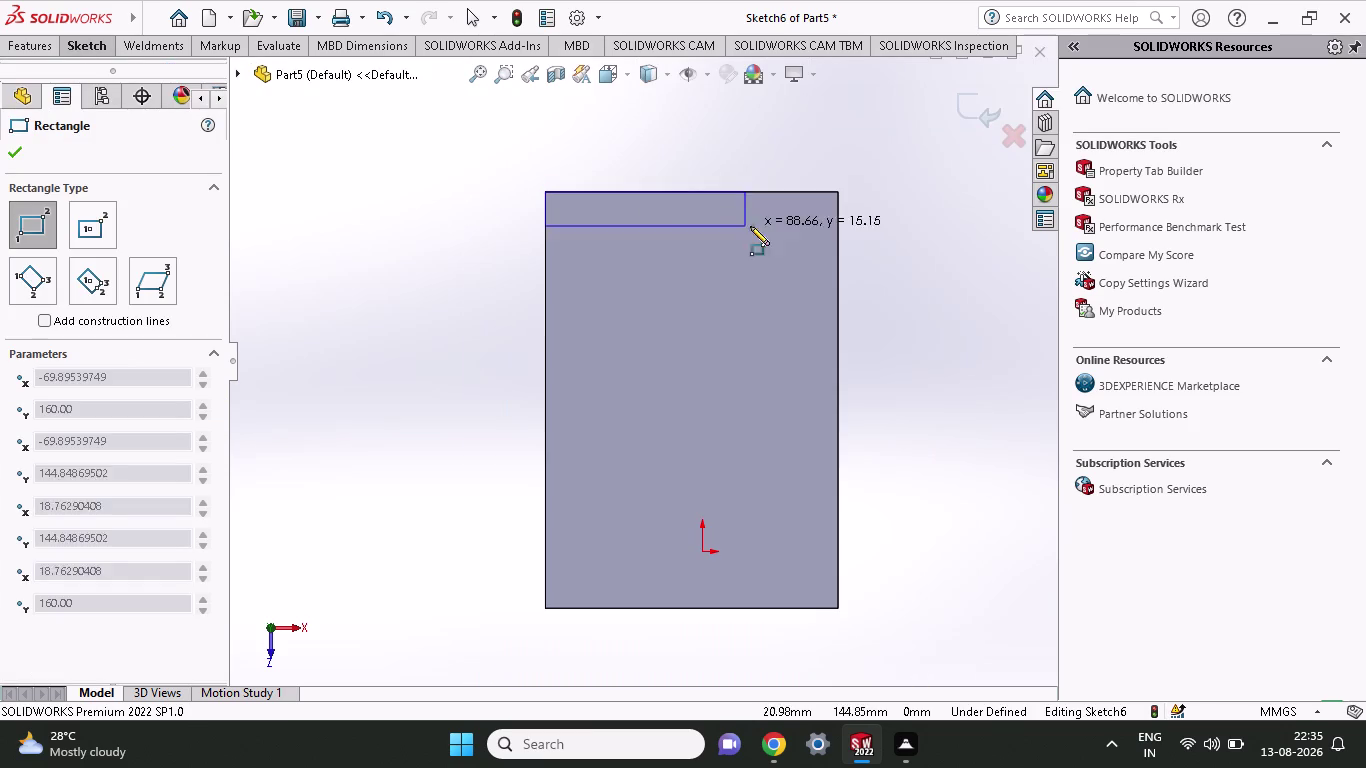
click(838, 549)
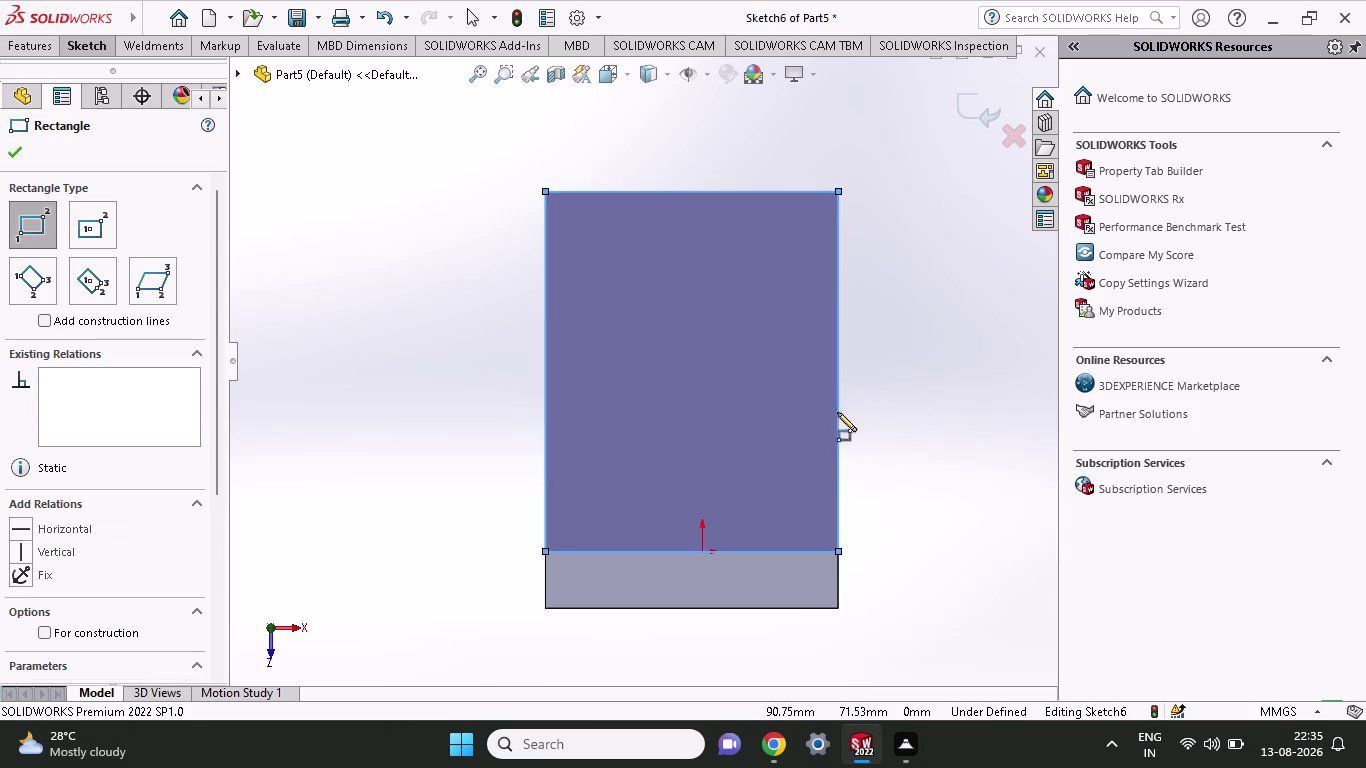
click(87, 52)
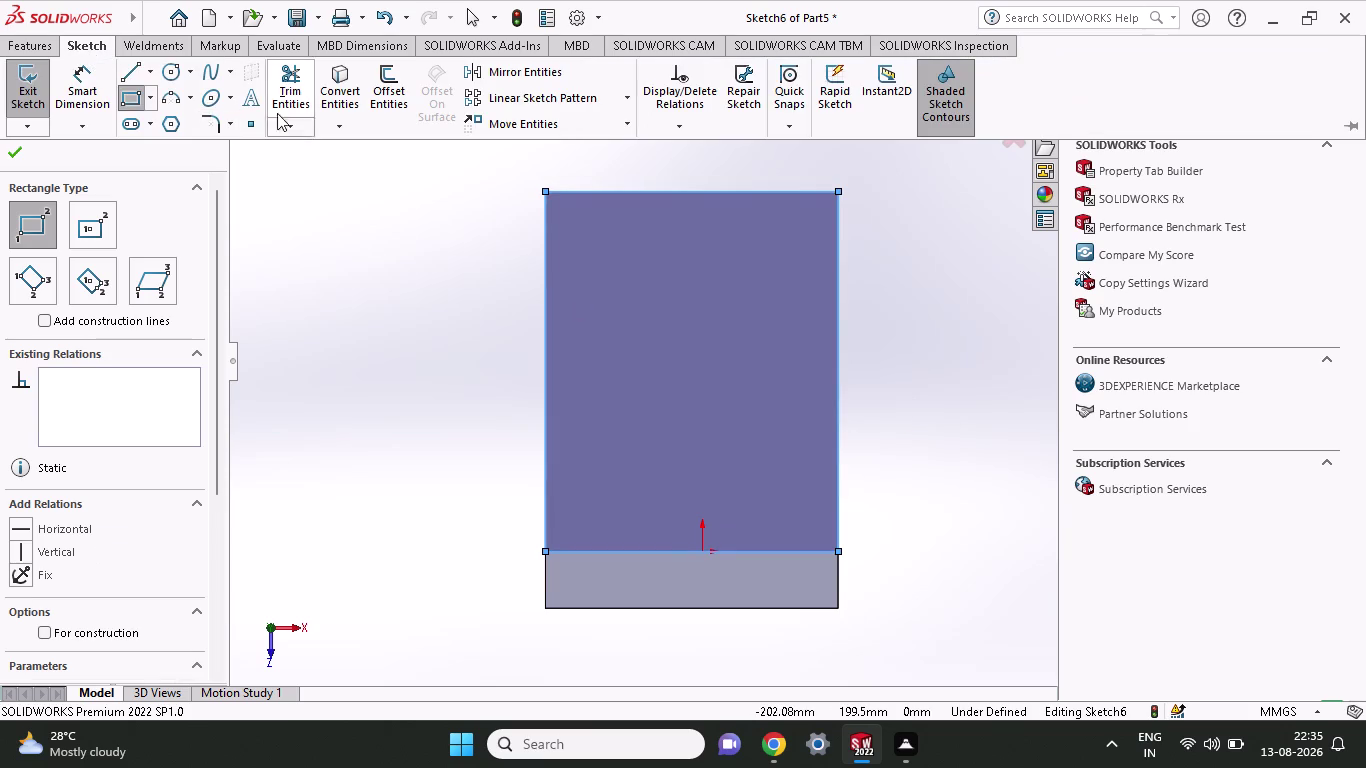
click(201, 123)
Pick the rectangle's top-left and top-right corners for R25 sketch fillets.
click(543, 221)
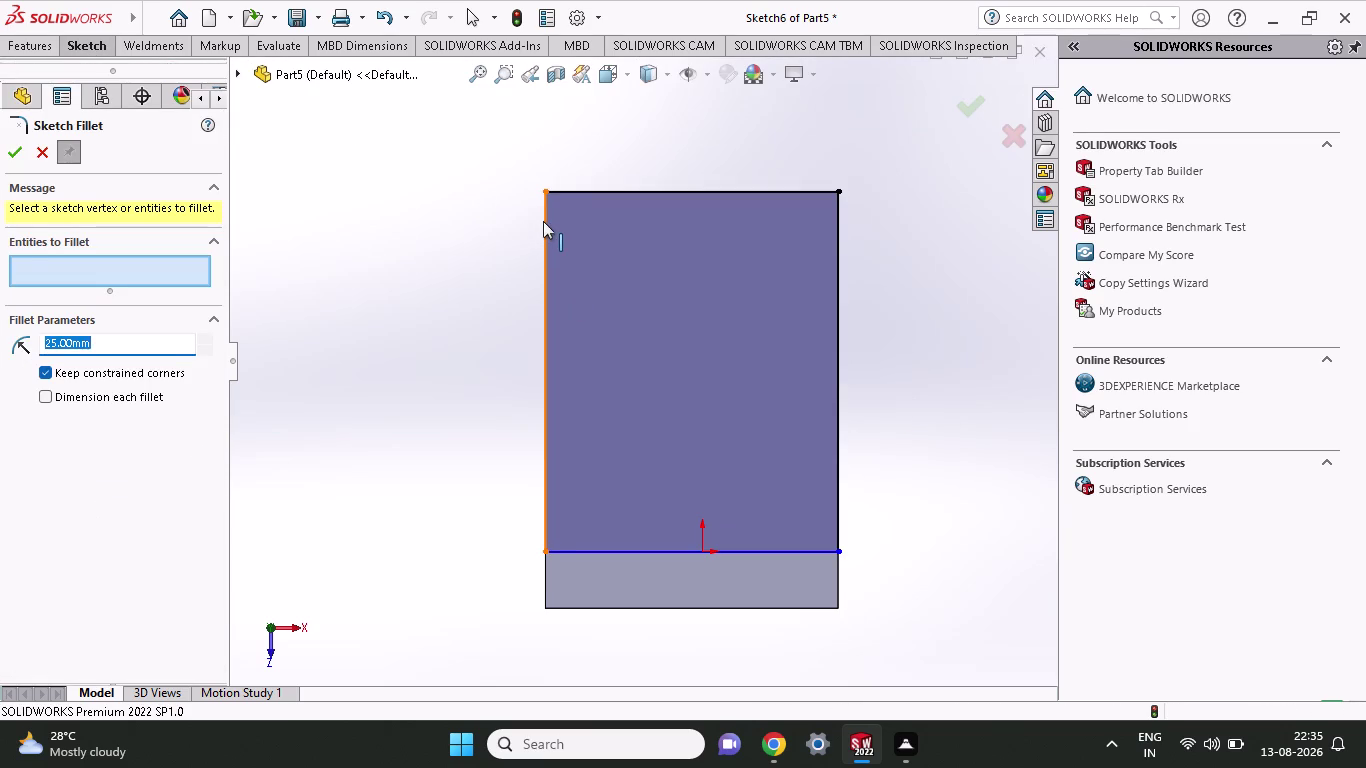
click(563, 192)
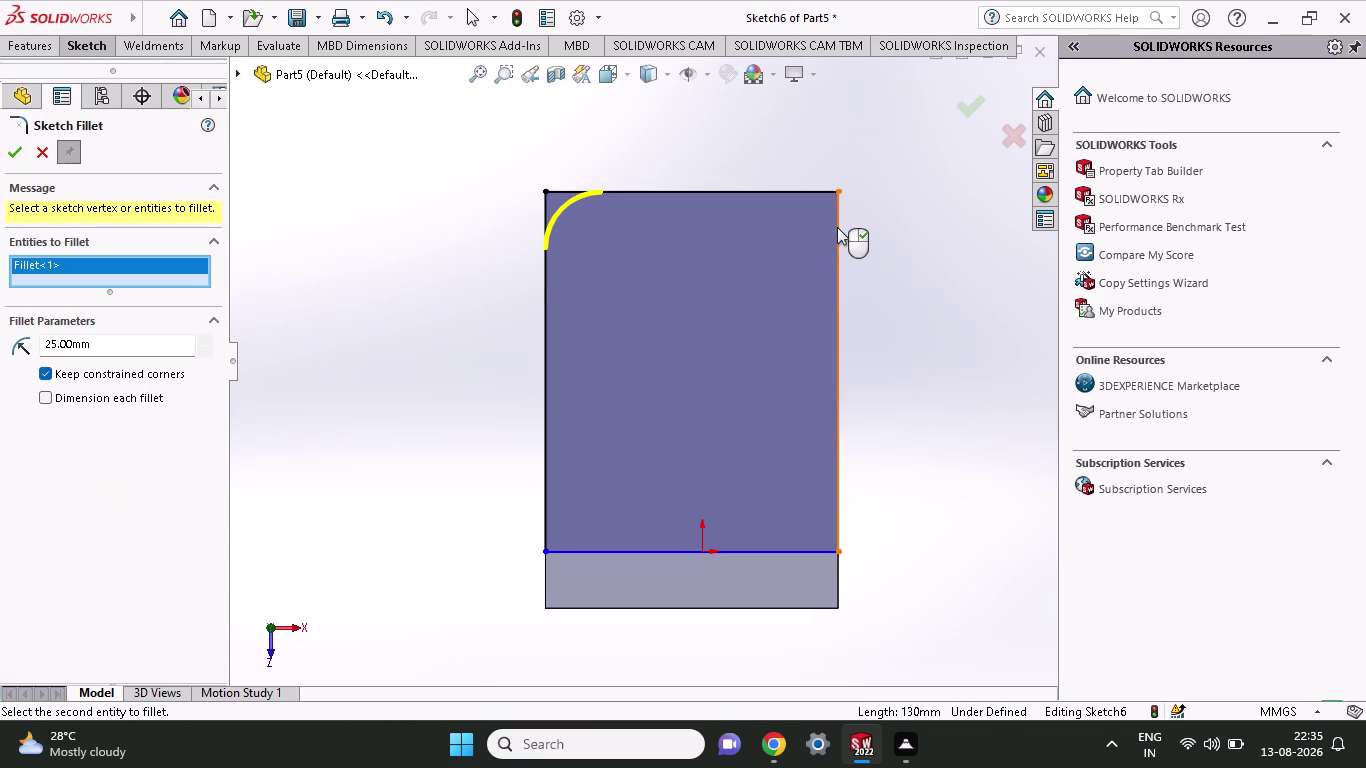
click(837, 227)
click(810, 193)
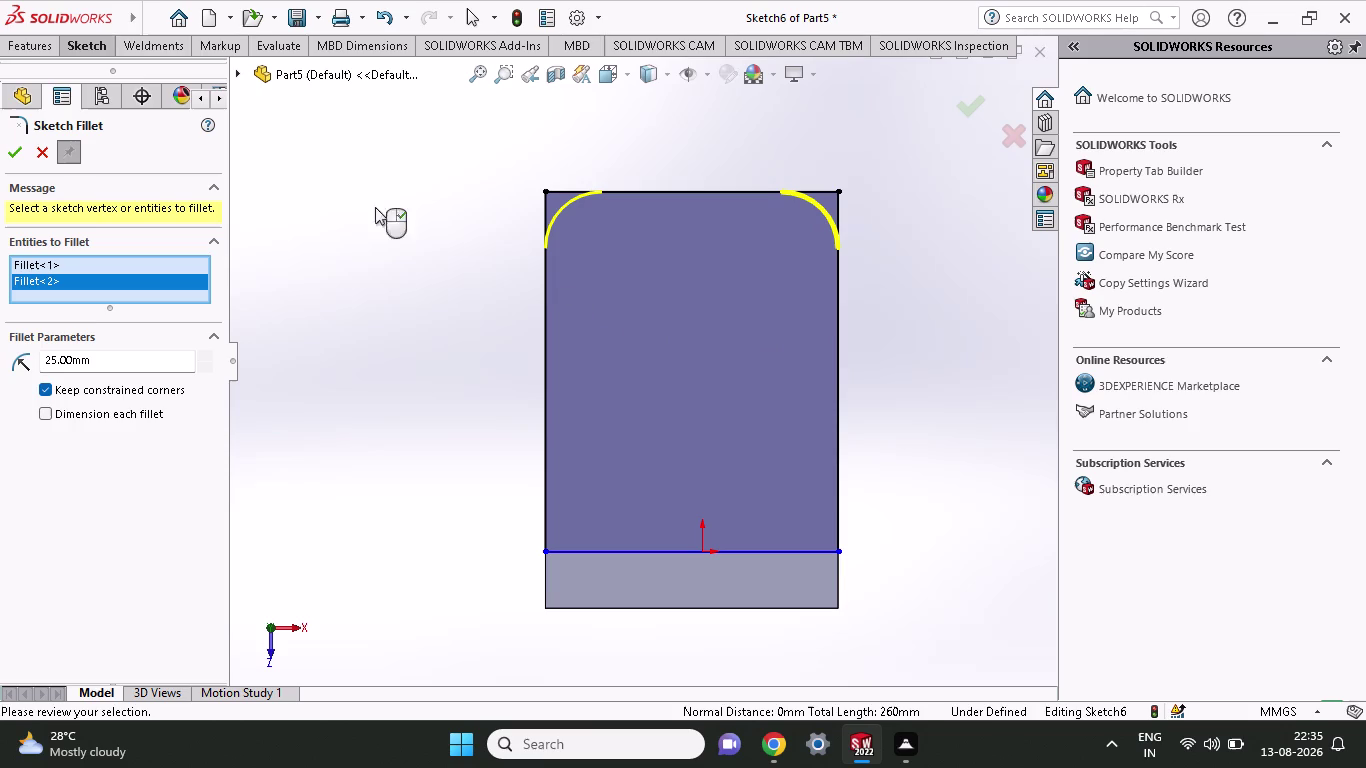
Zoom in on the rounded corners and accept the two 25 mm fillets.
click(92, 44)
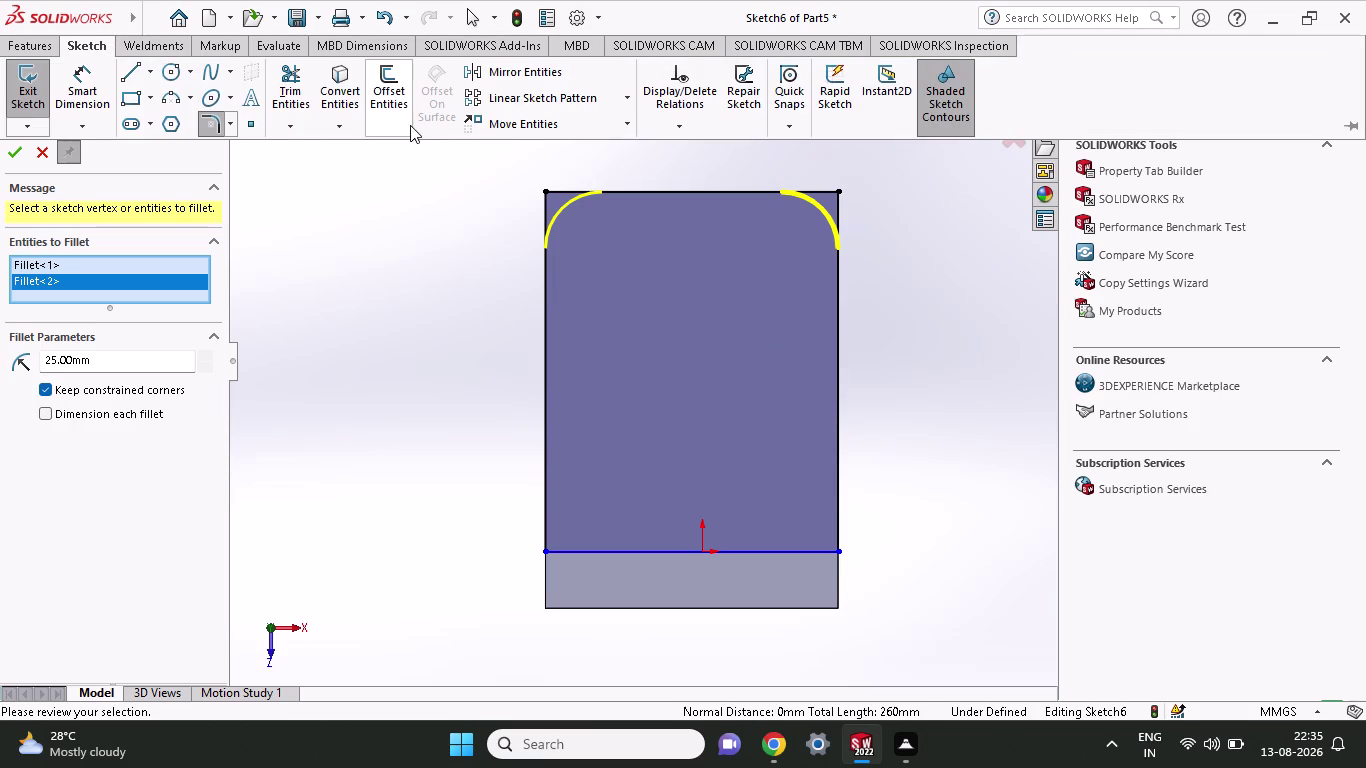
scroll(down, 3)
click(31, 51)
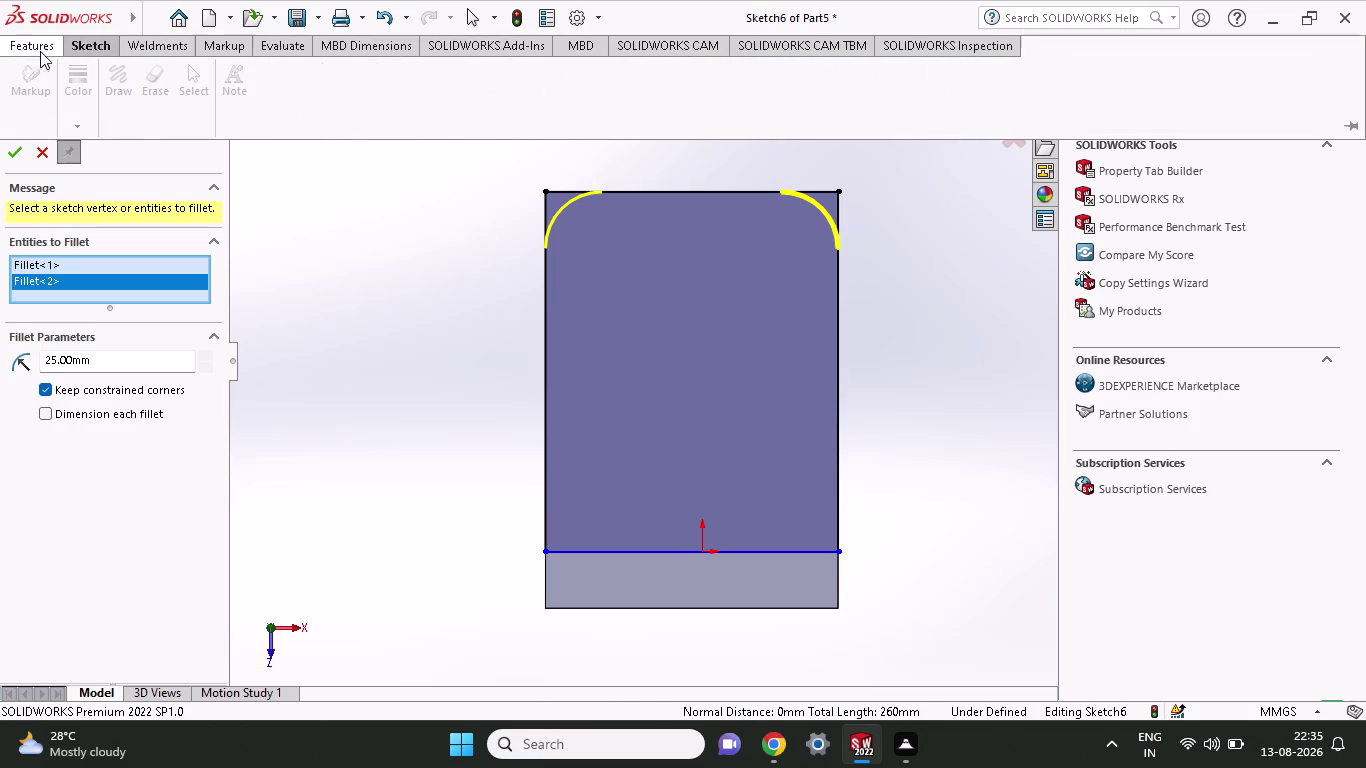
click(104, 41)
drag(134, 83, 126, 88)
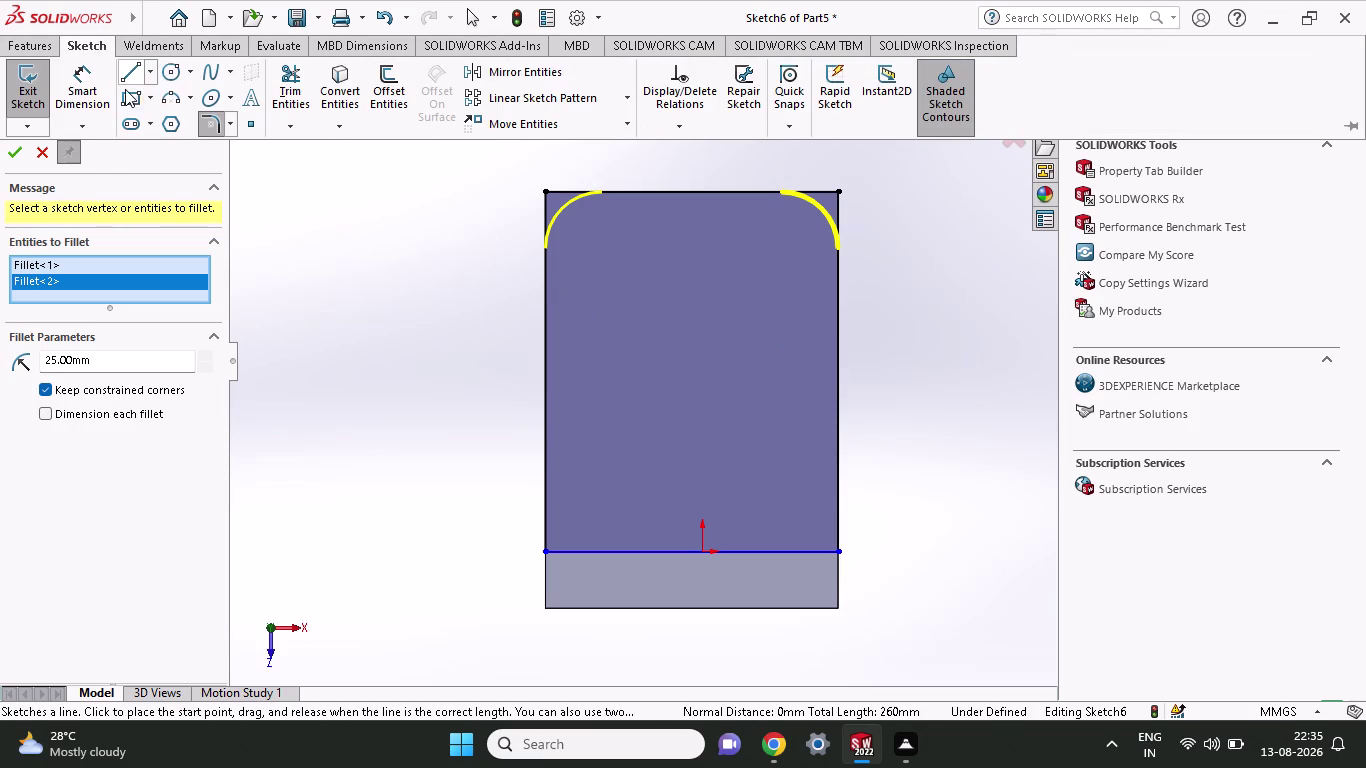
drag(126, 88, 125, 89)
scroll(down, 3)
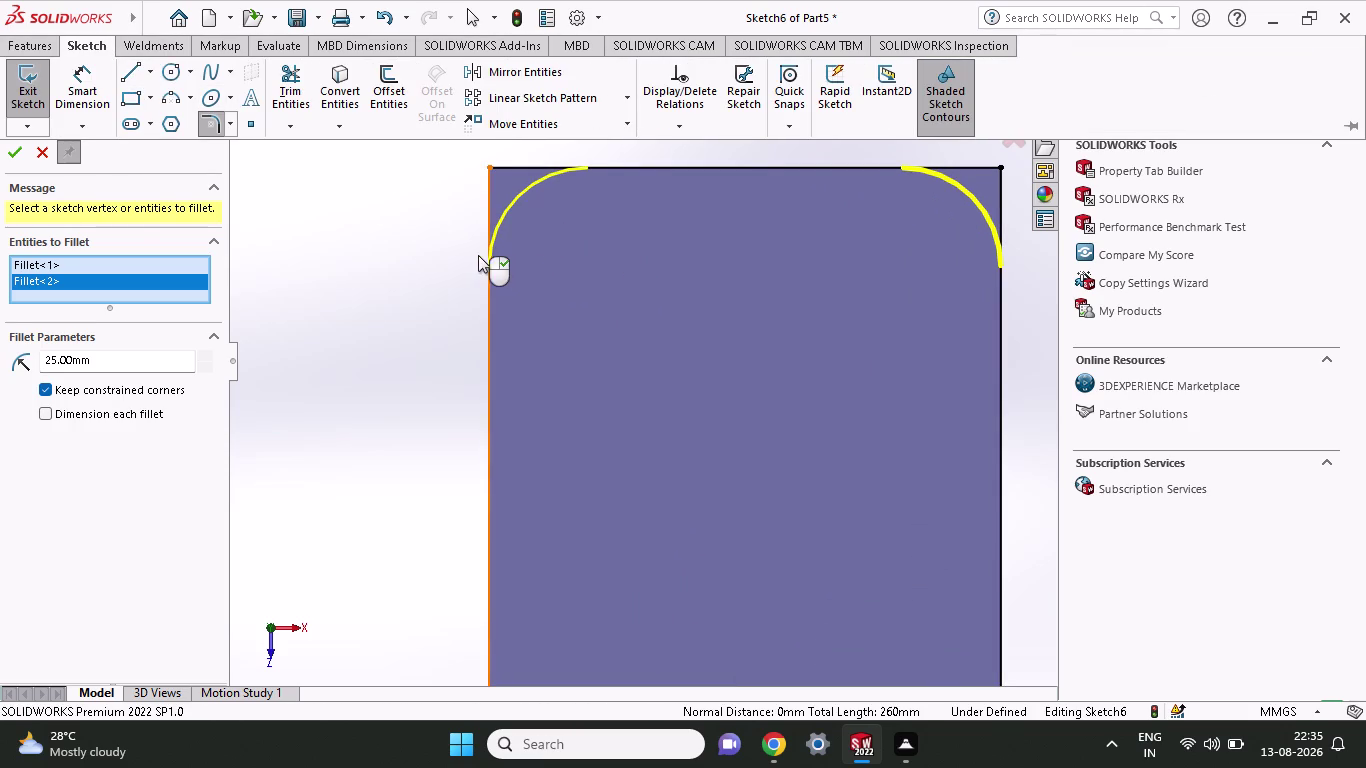
click(7, 146)
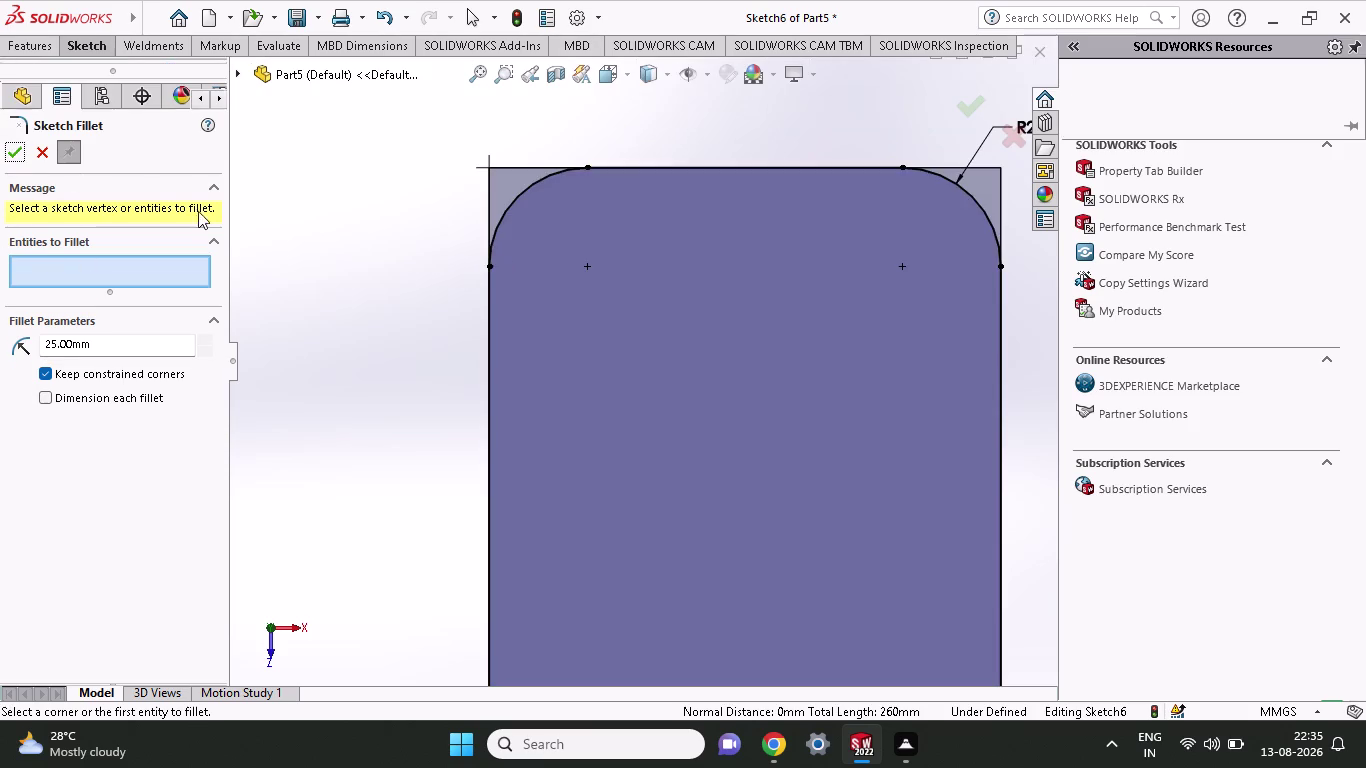
click(16, 50)
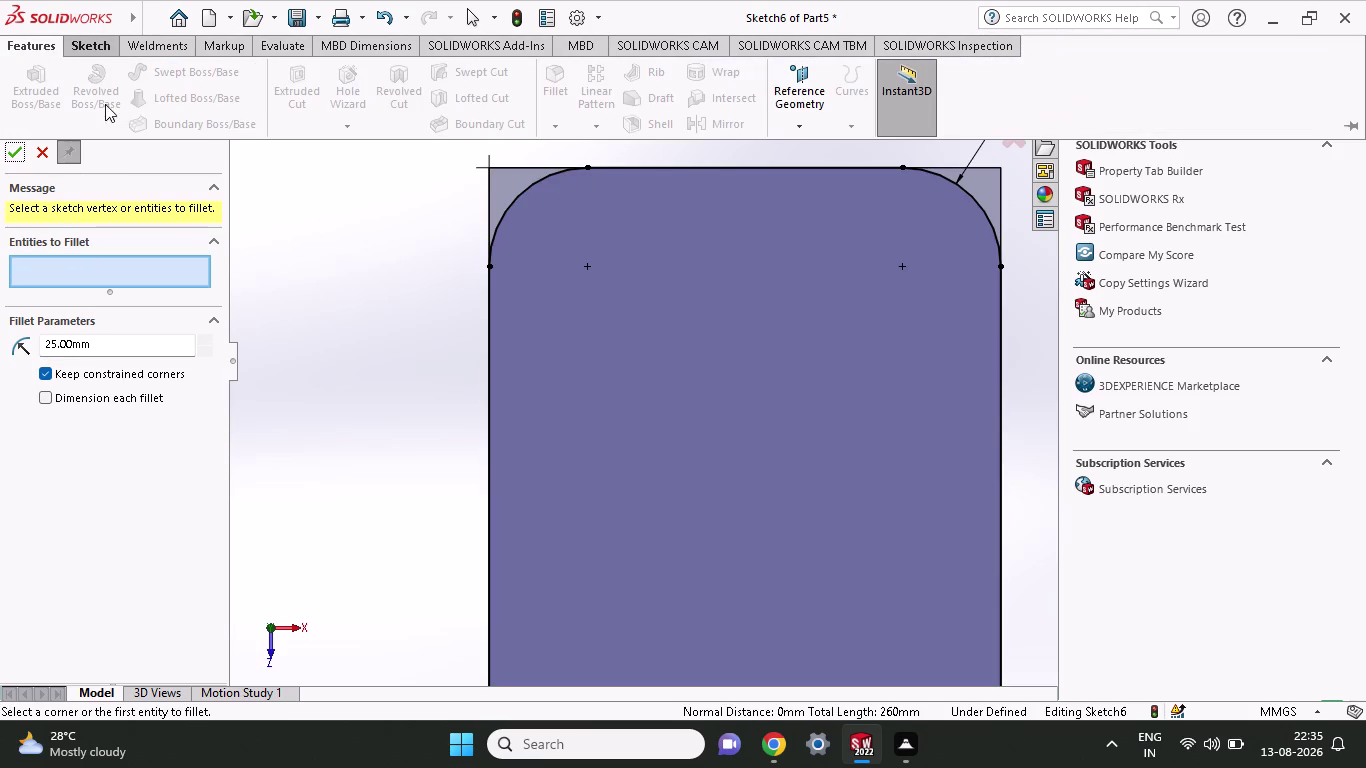
click(23, 156)
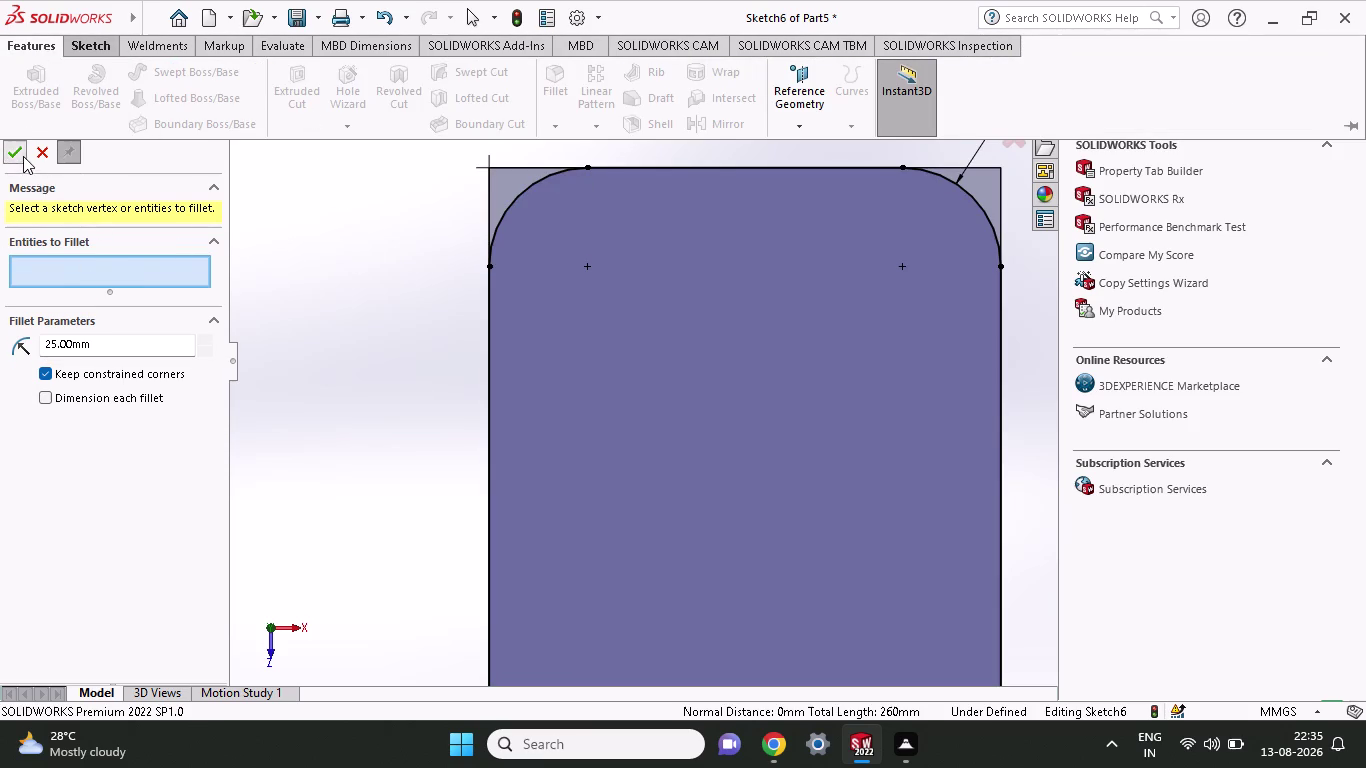
click(45, 53)
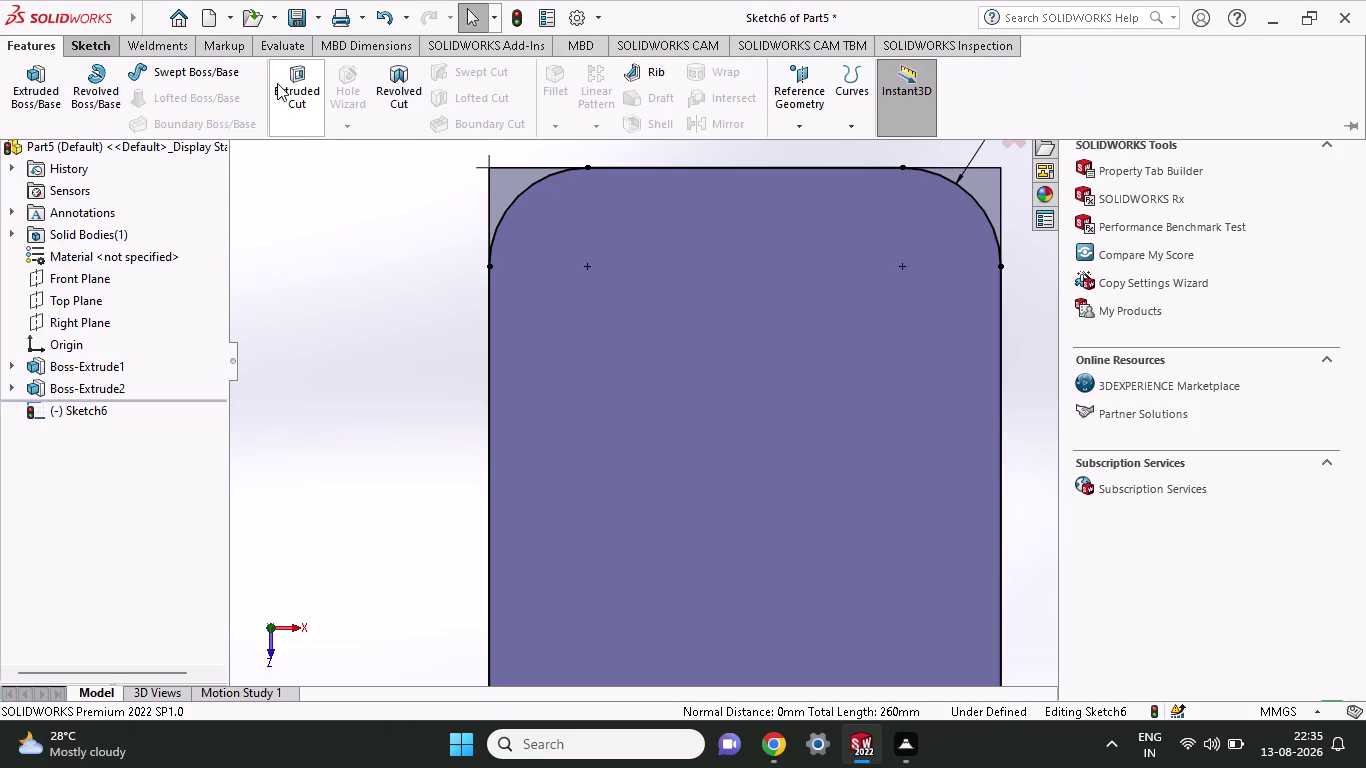
click(277, 83)
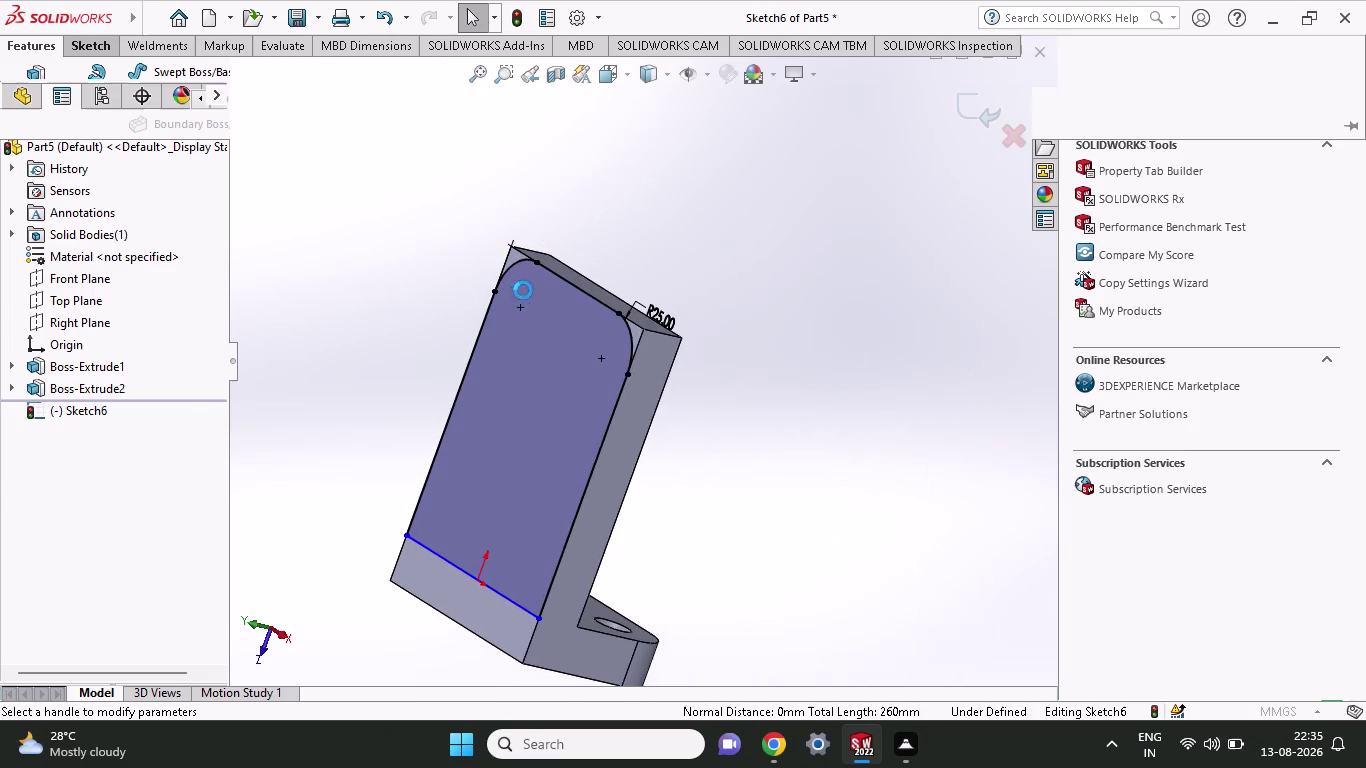
Back out of the Extruded Cut command without cutting.
scroll(down, 3)
click(508, 221)
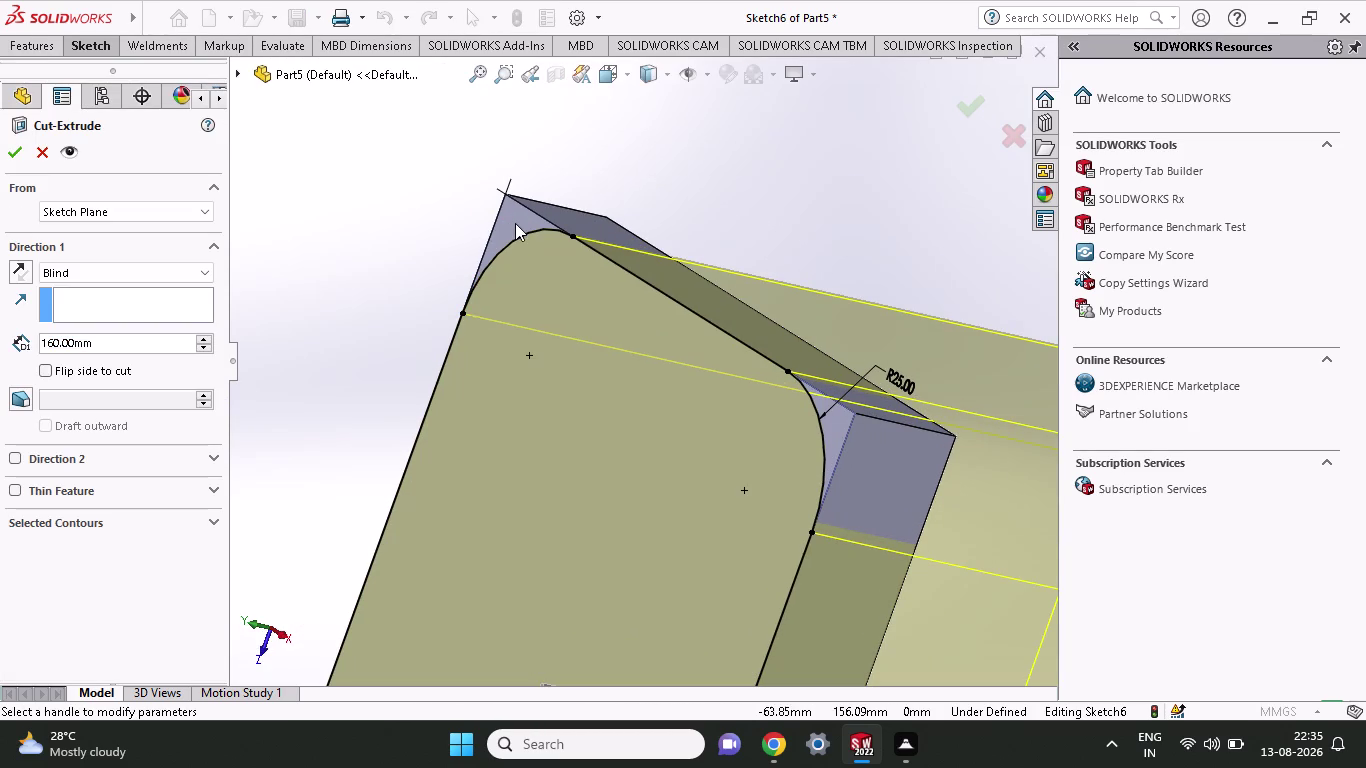
click(513, 209)
key(Escape)
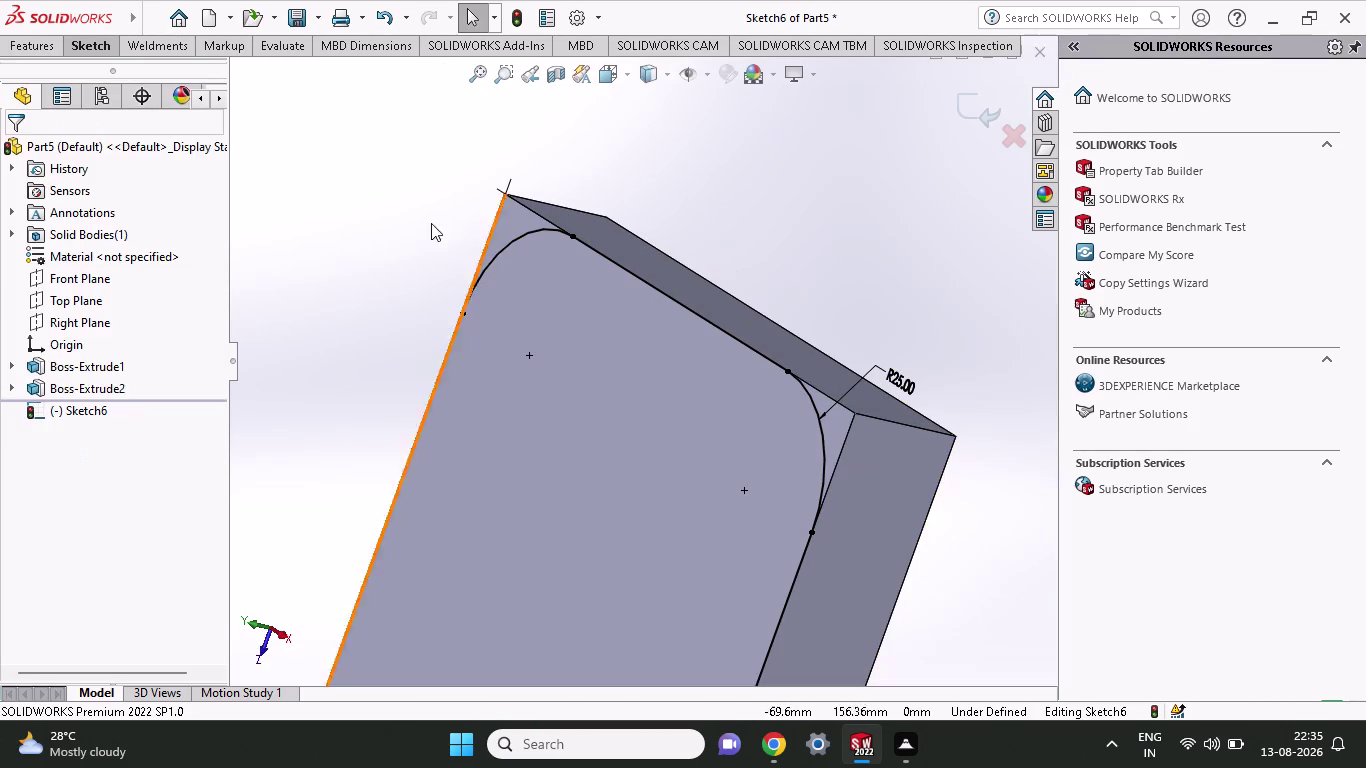
Draw lines from the left plate edge to the top-left corner and to the arc's end.
click(70, 43)
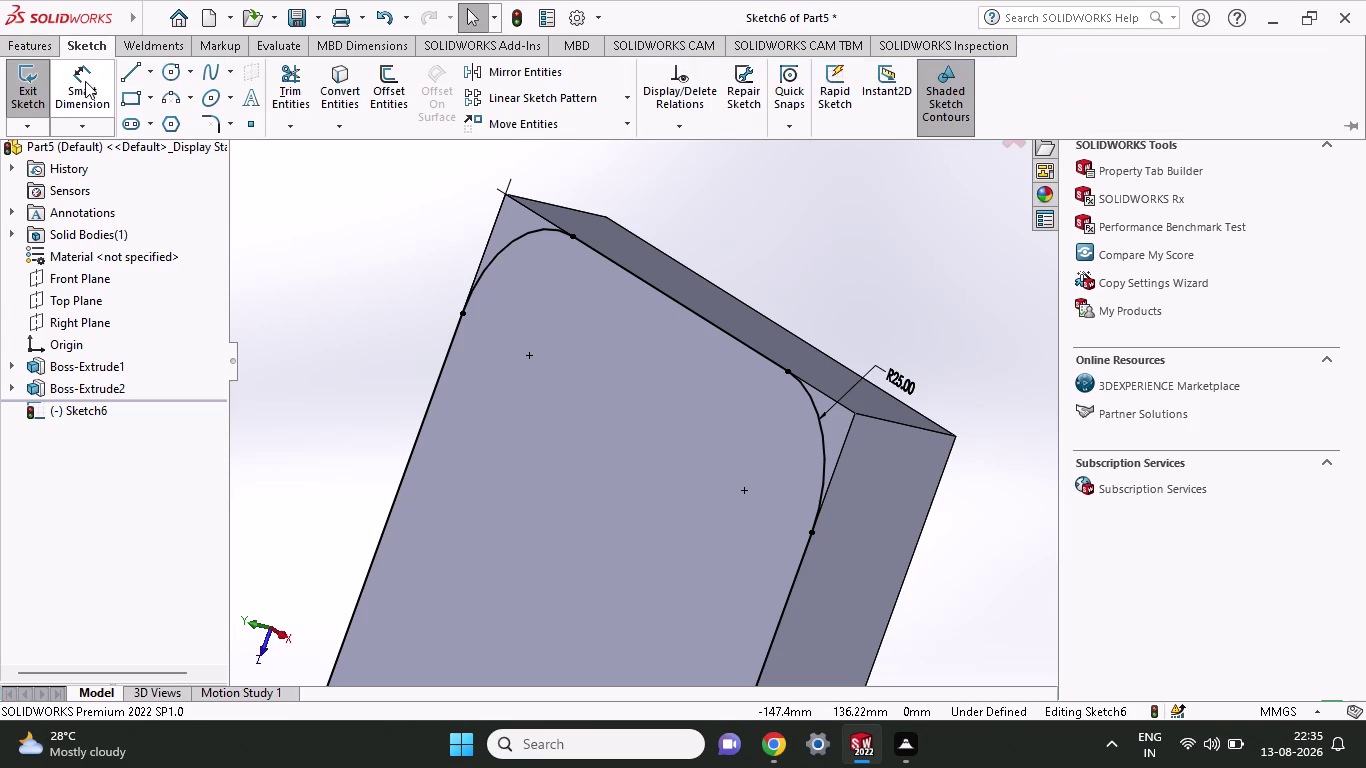
click(116, 74)
click(129, 73)
scroll(down, 3)
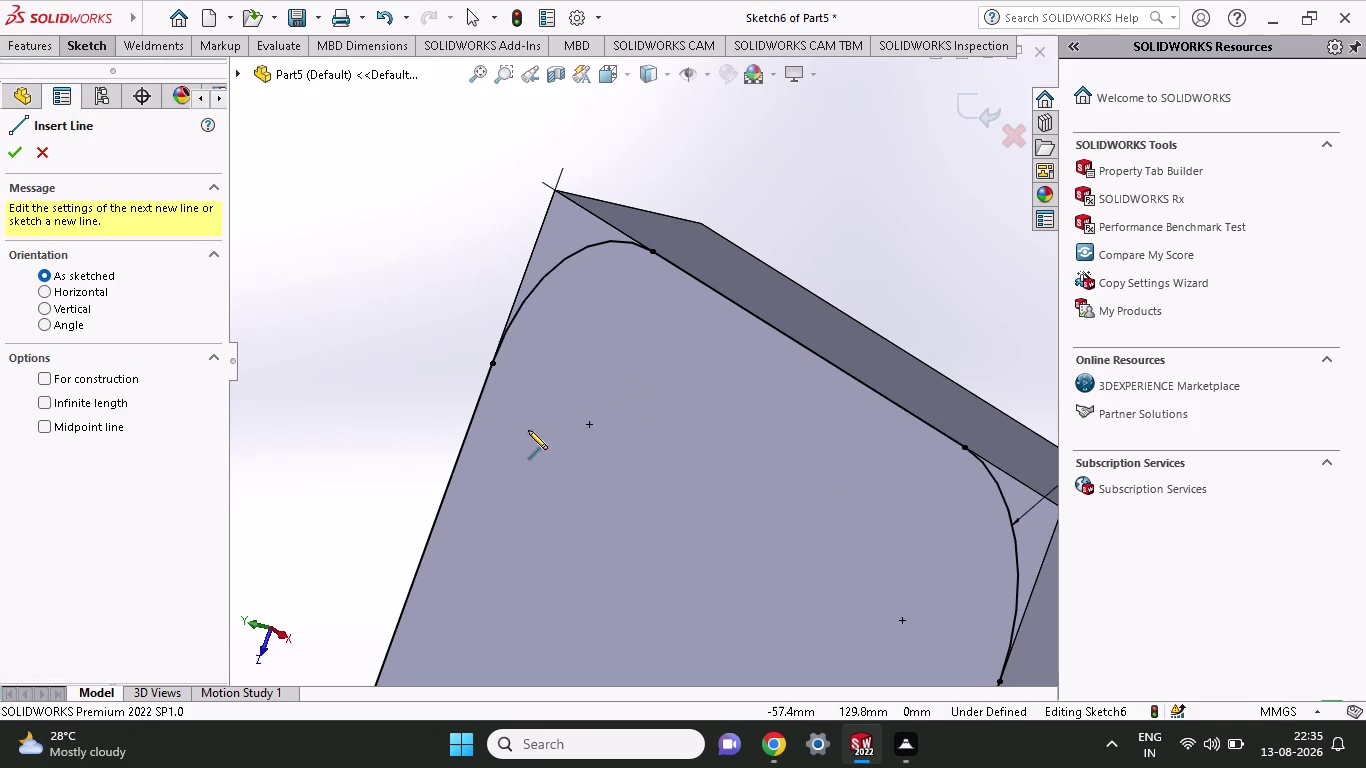
middle_drag(564, 430, 601, 429)
middle_drag(580, 440, 618, 429)
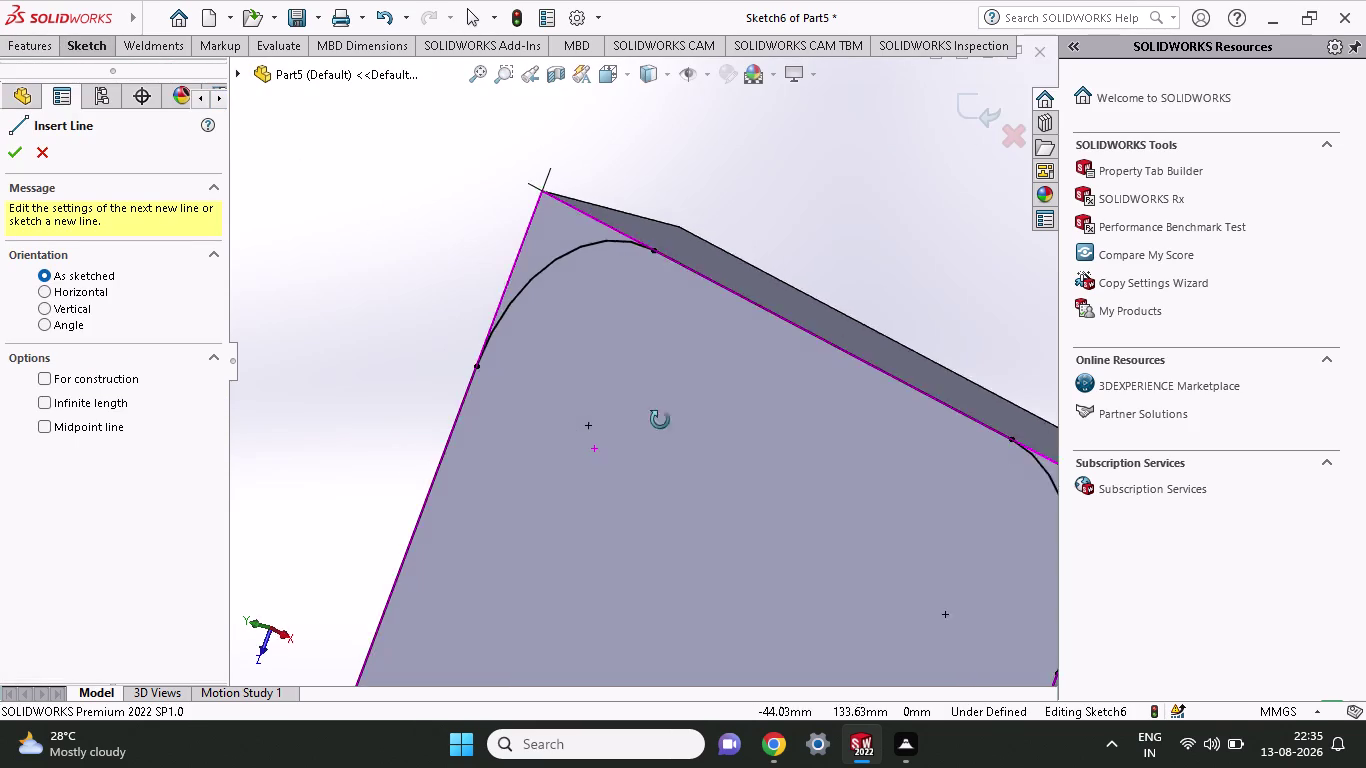
middle_drag(618, 429, 708, 466)
middle_drag(706, 472, 702, 489)
middle_drag(702, 494, 693, 506)
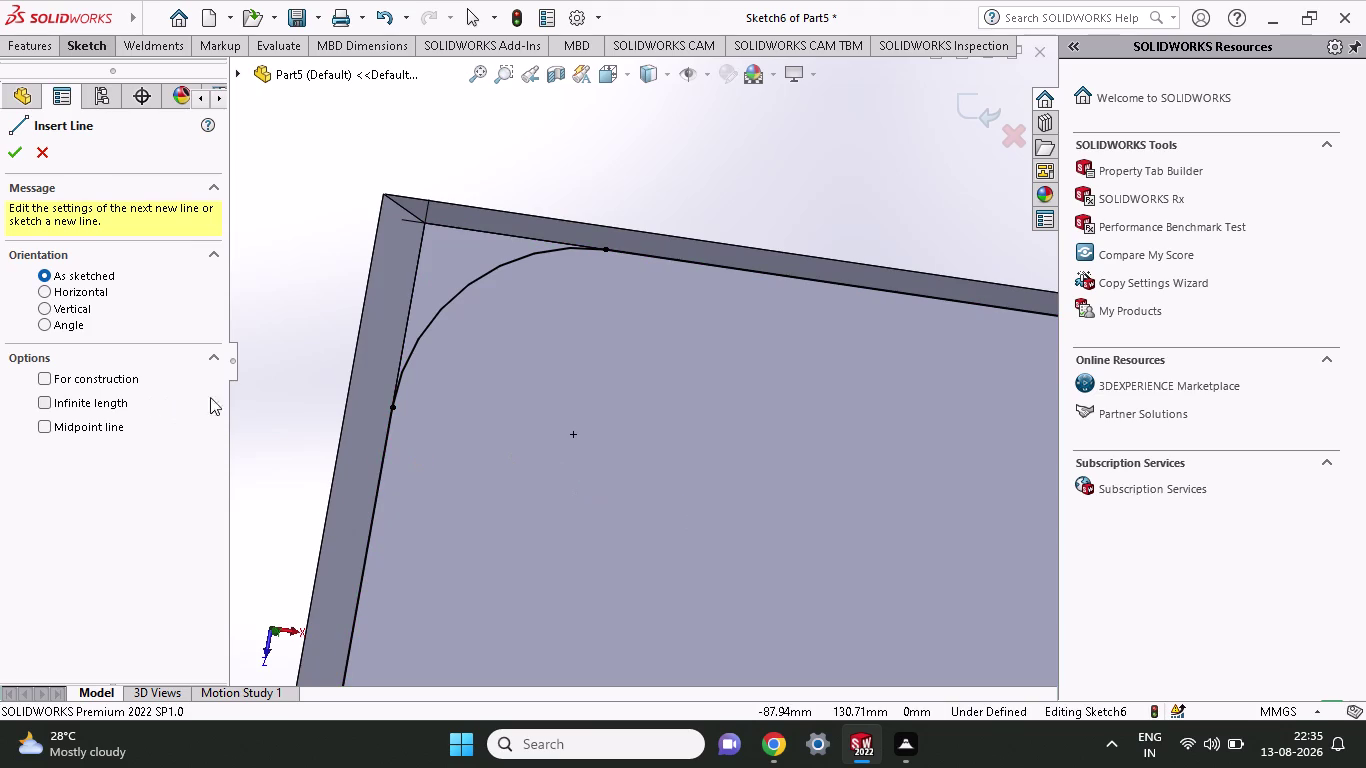
click(393, 406)
click(421, 223)
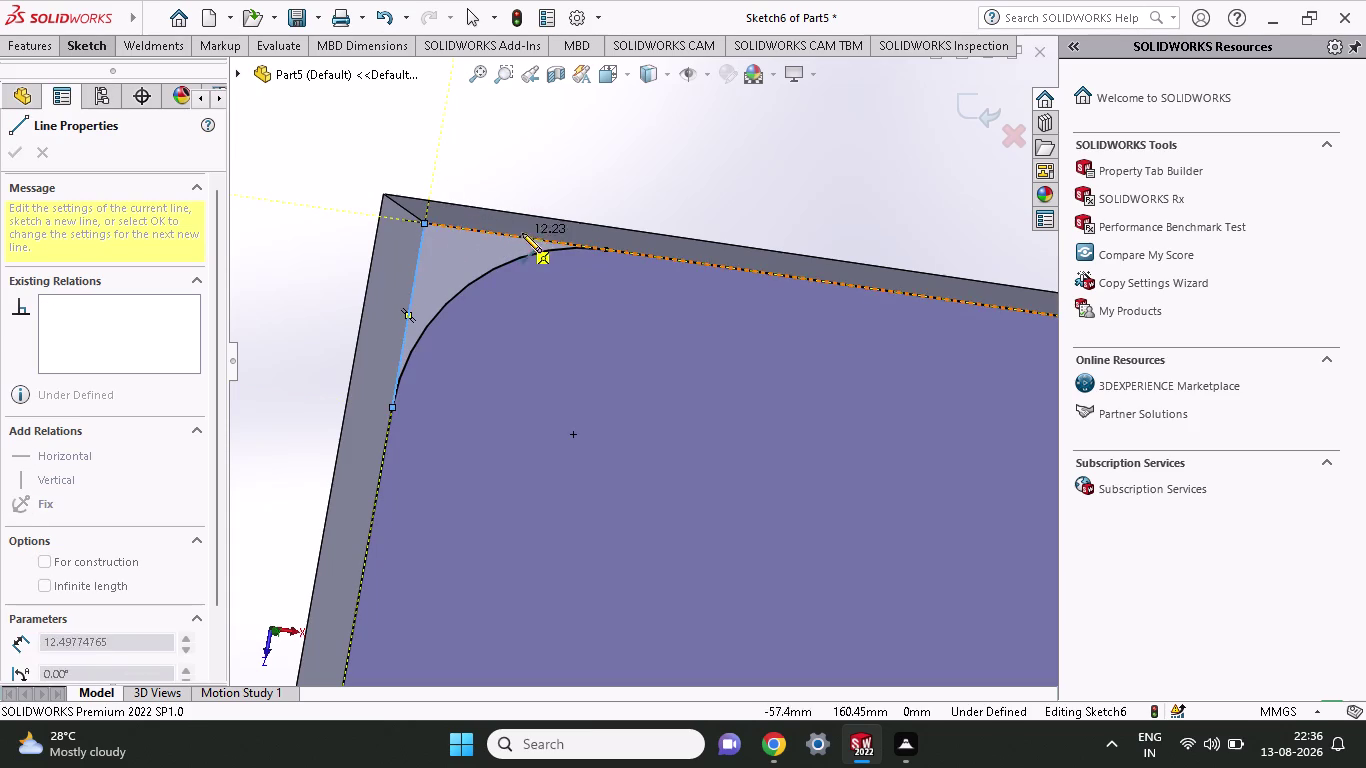
click(605, 245)
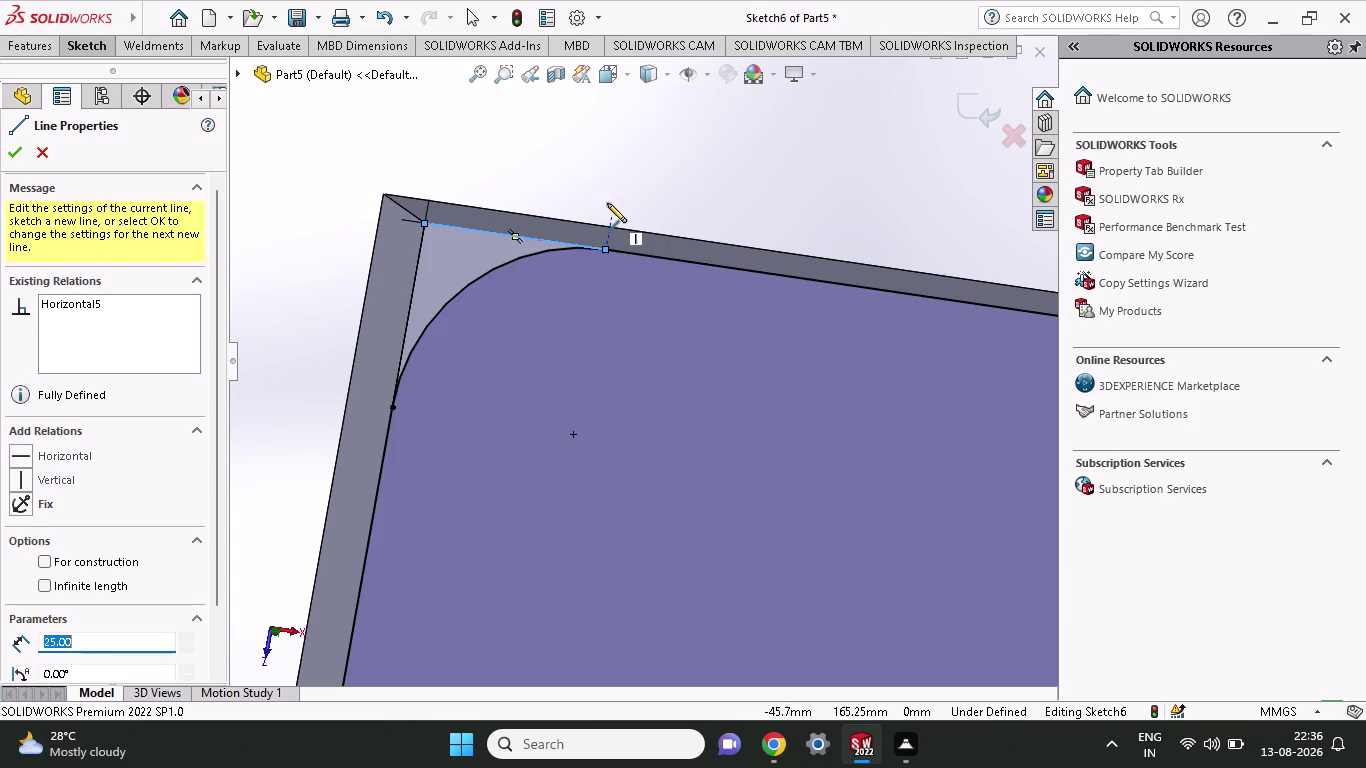
key(Escape)
scroll(up, 3)
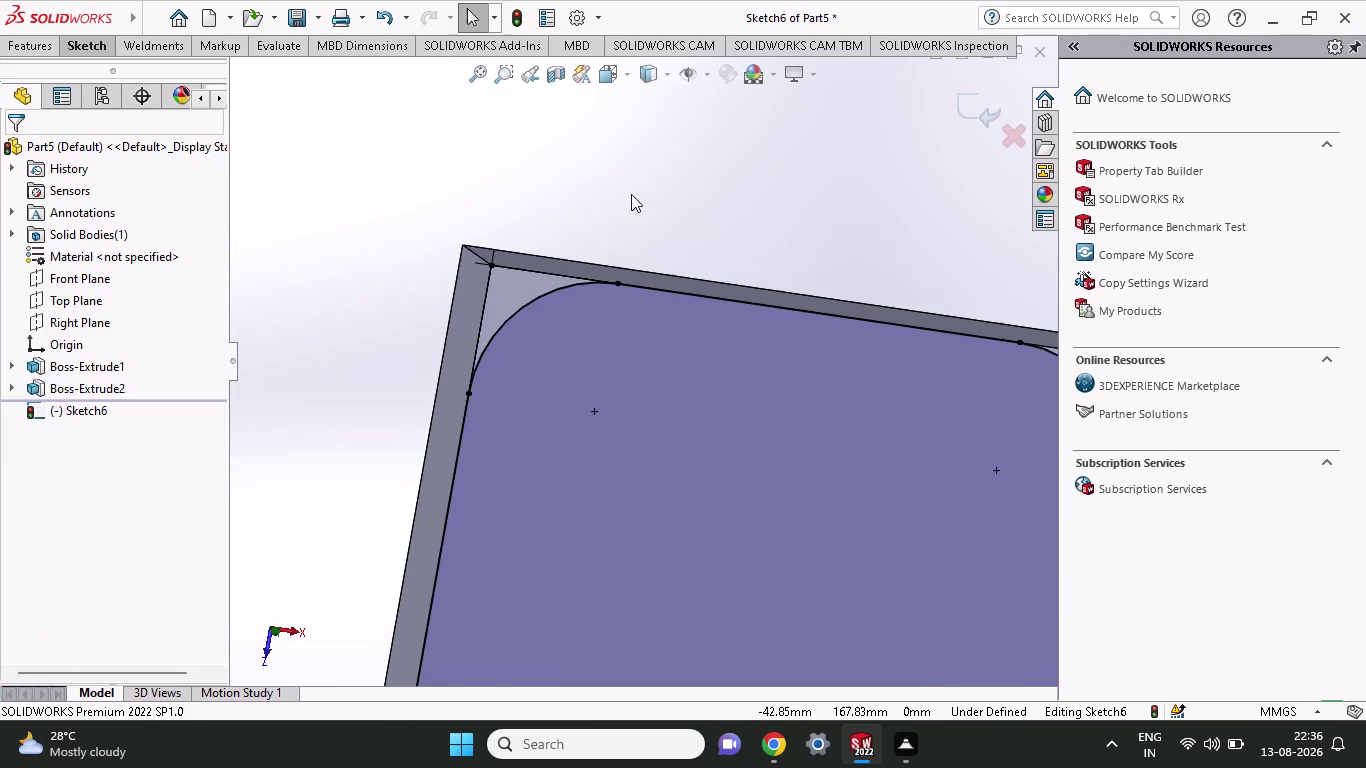
Draw lines from the right arc's lower end to the top-right corner and back to the arc.
scroll(up, 3)
scroll(down, 3)
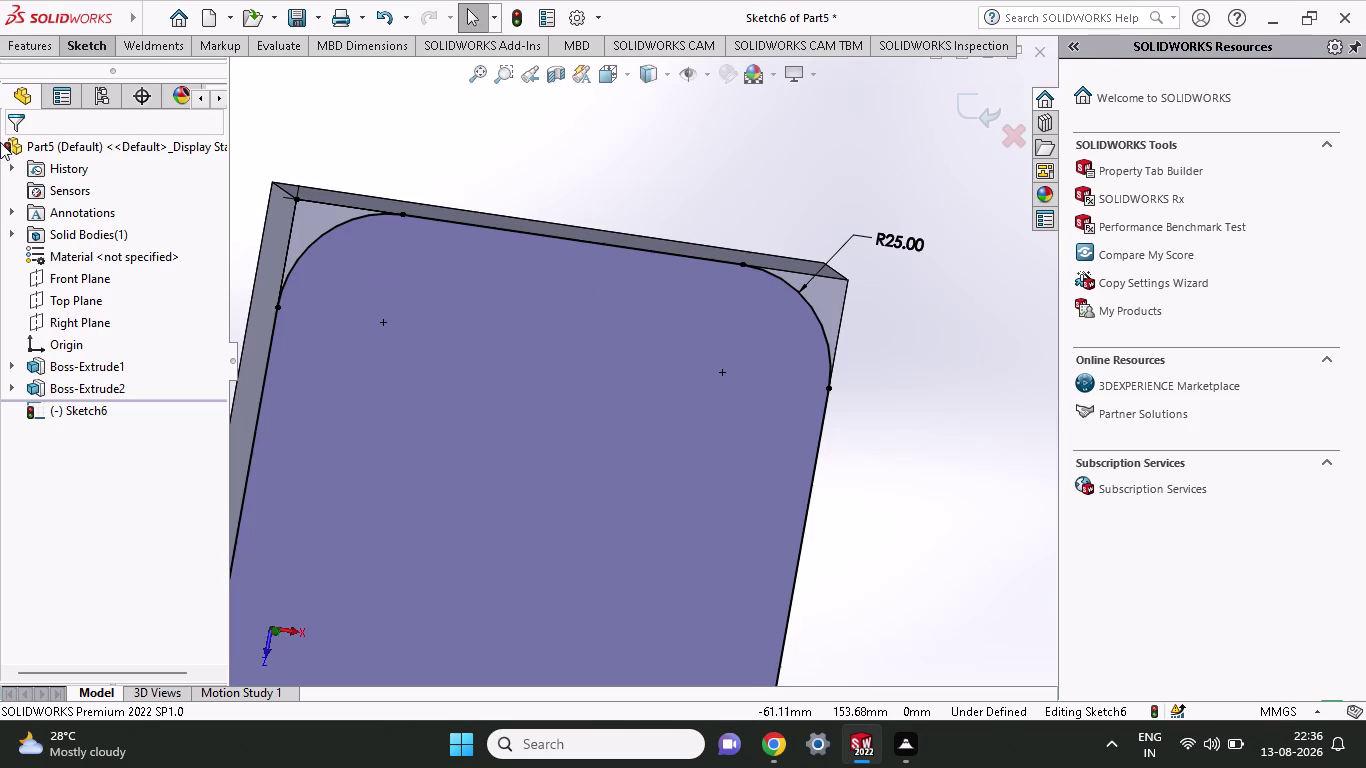
click(95, 44)
click(127, 68)
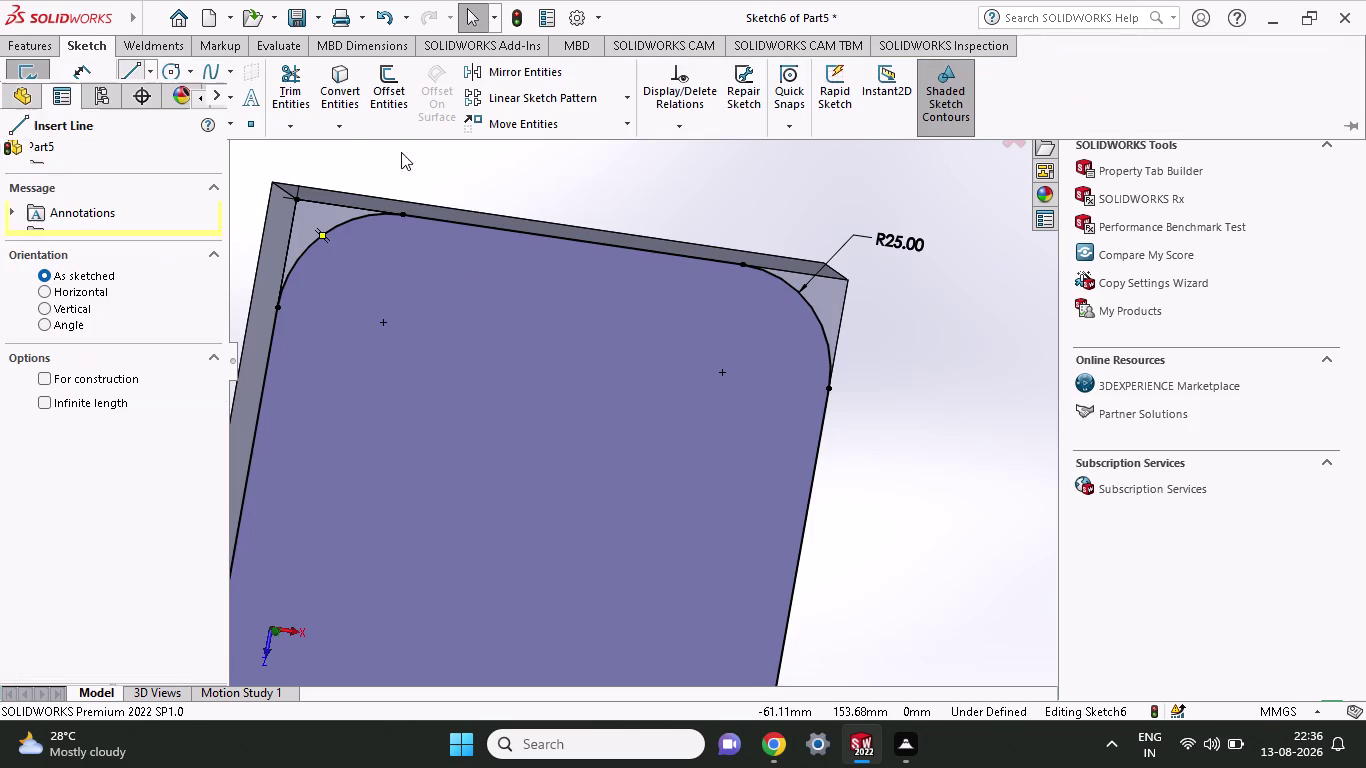
scroll(down, 3)
scroll(down, 3)
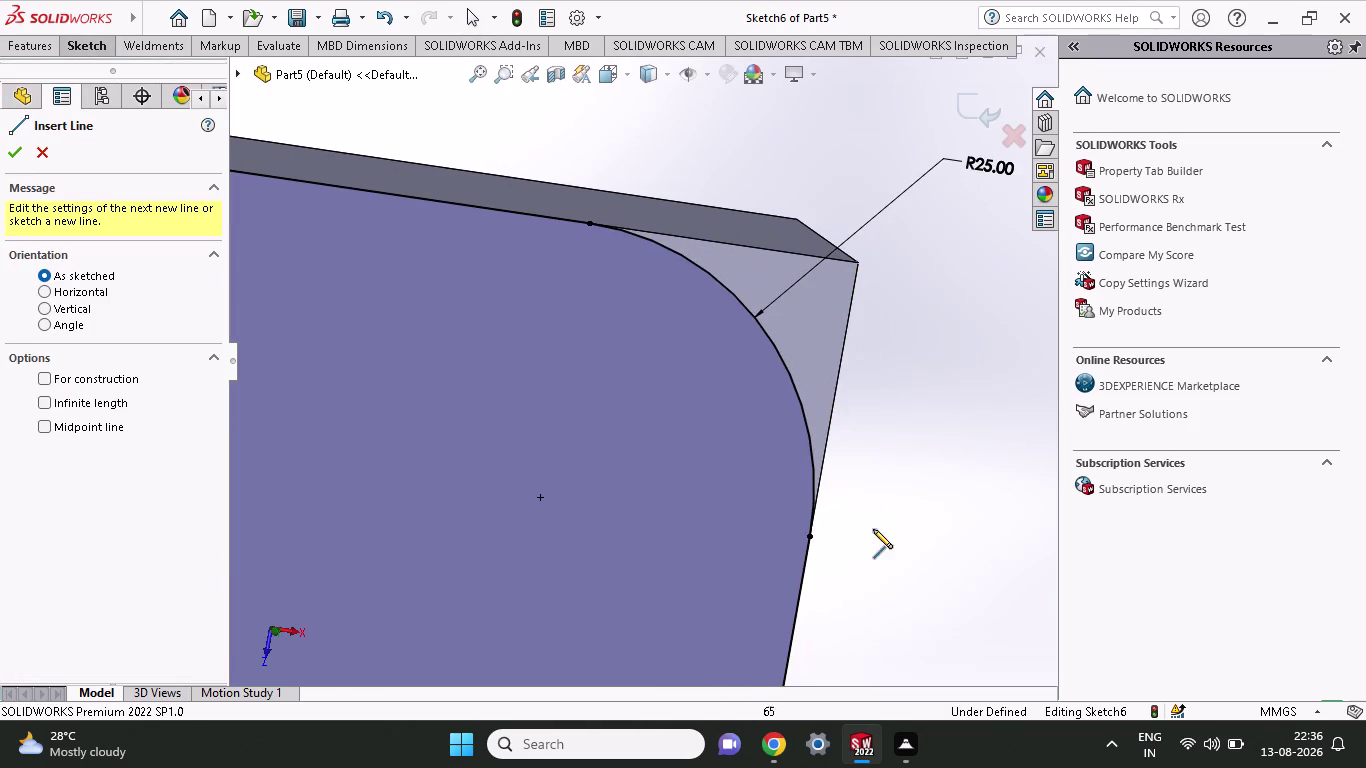
click(806, 536)
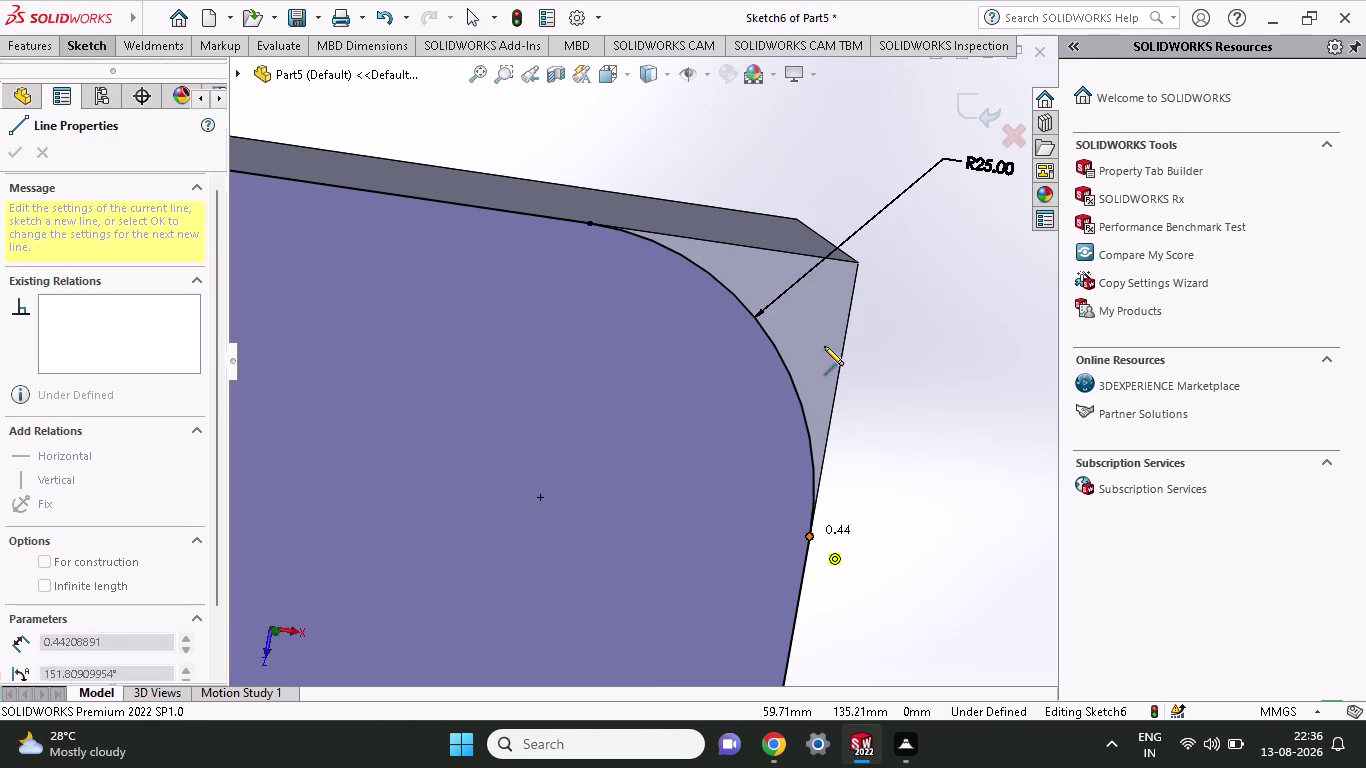
click(859, 266)
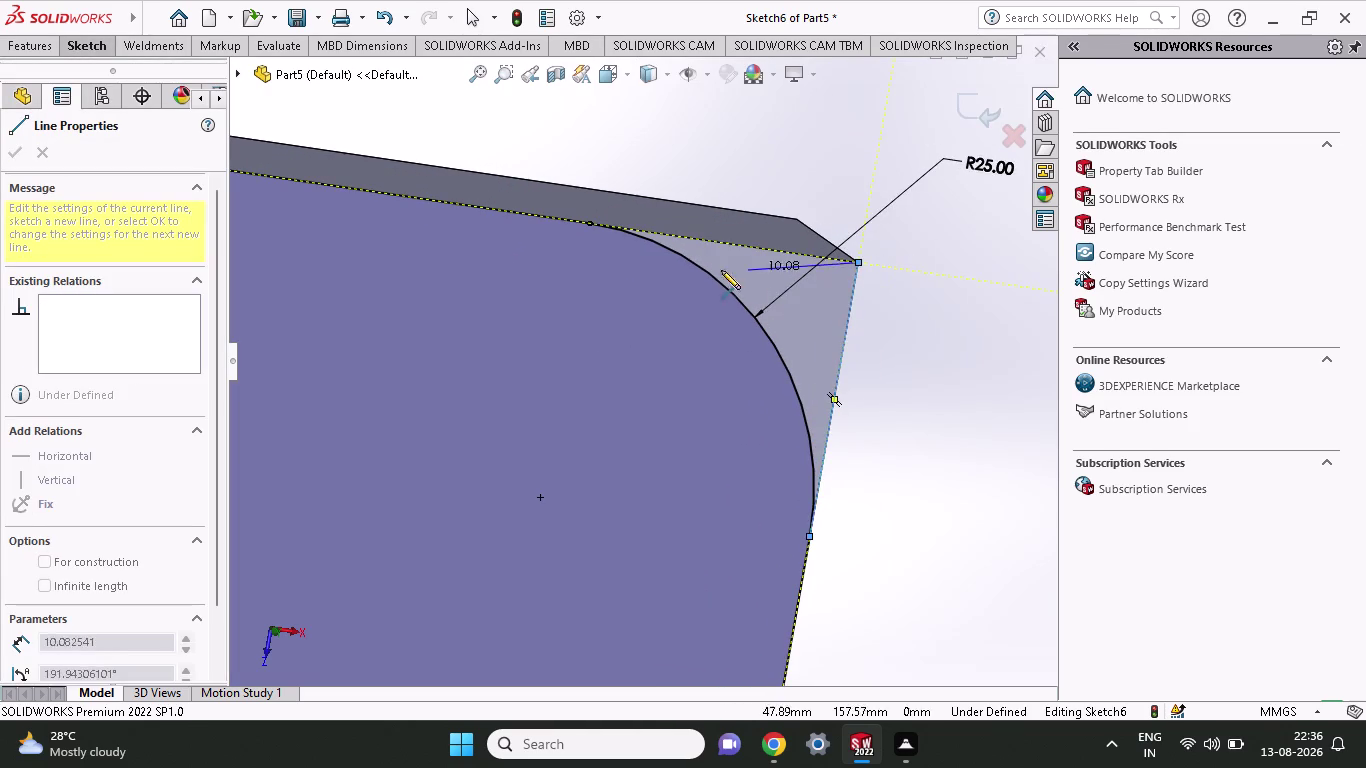
click(589, 224)
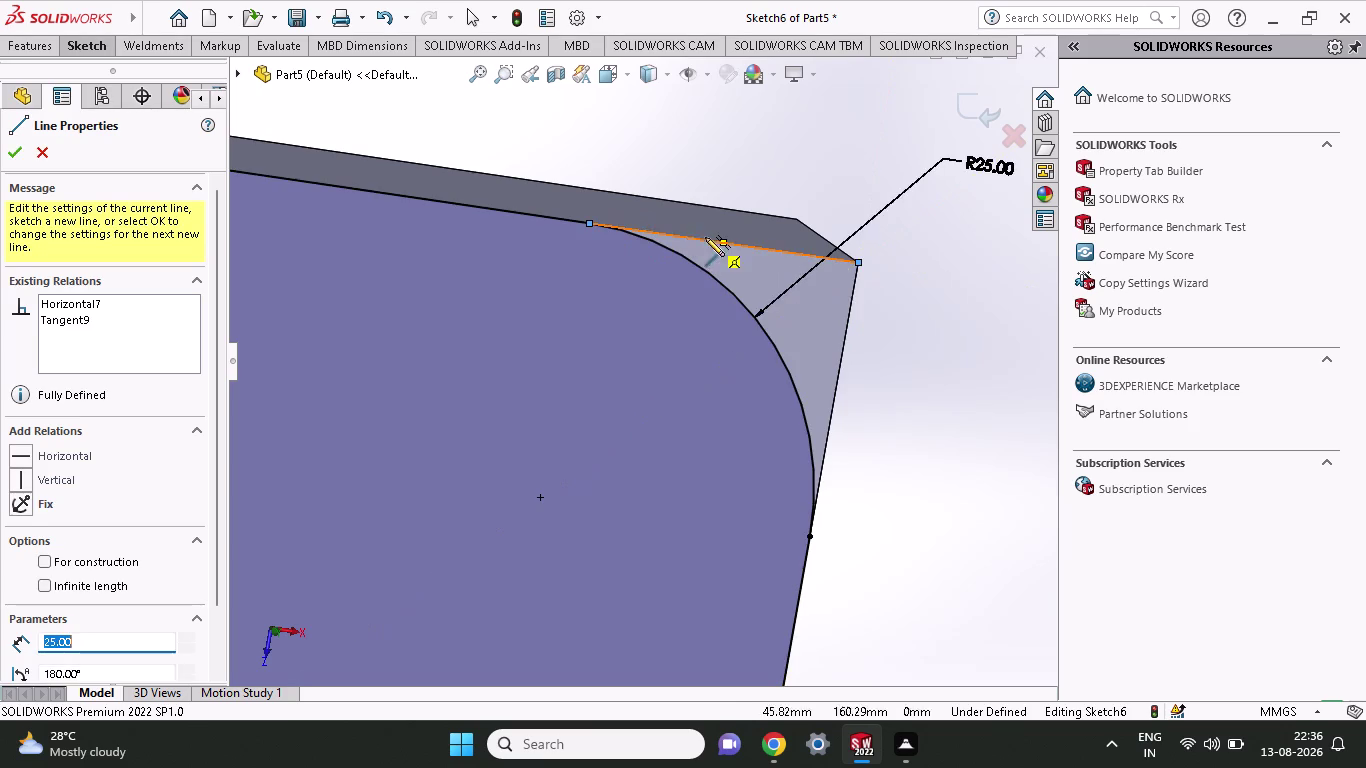
key(Escape)
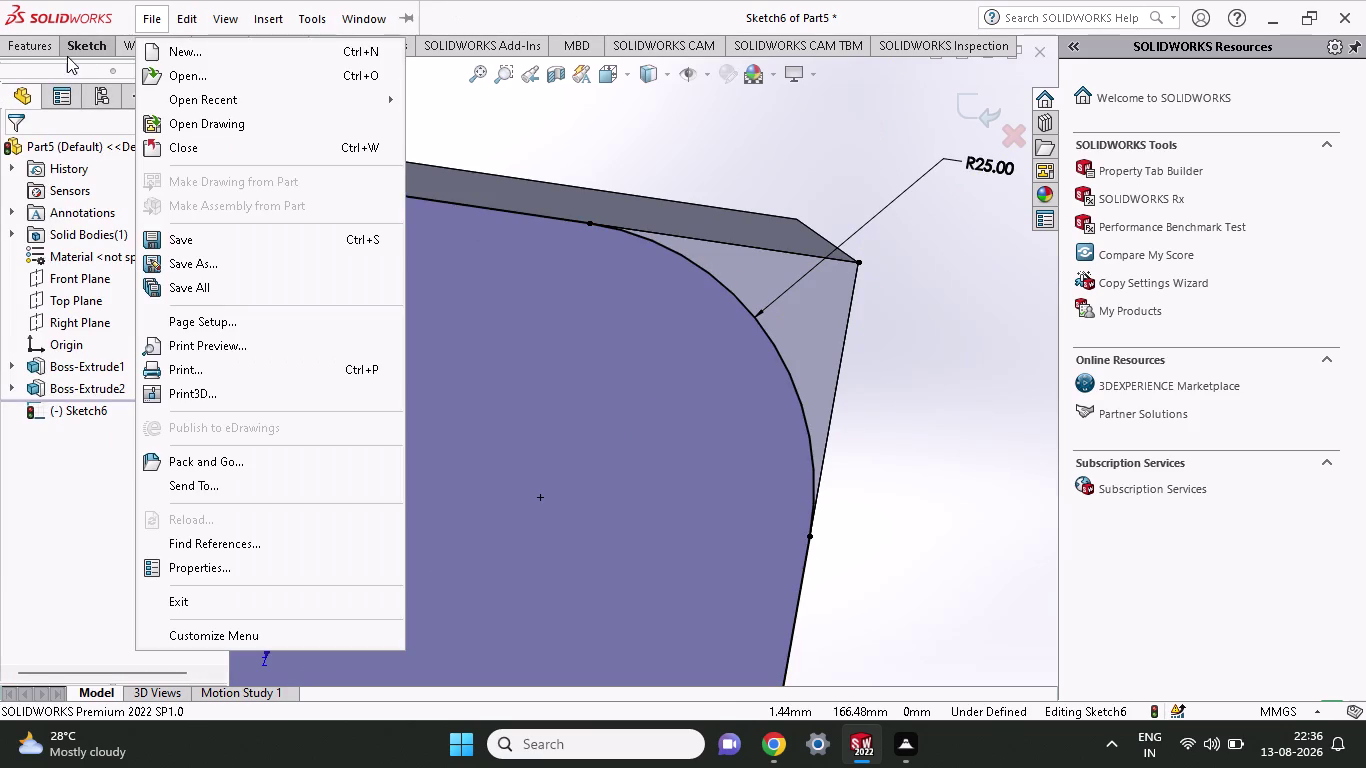
click(71, 40)
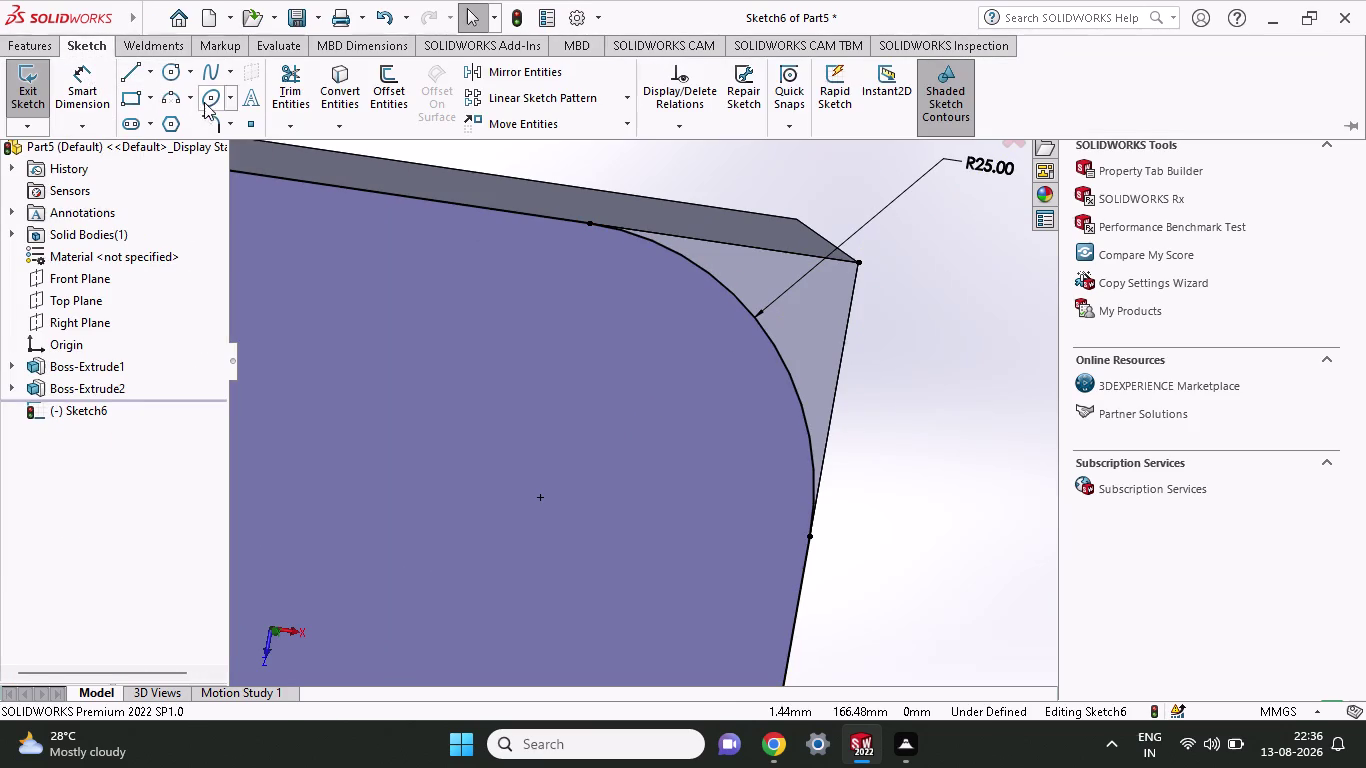
click(34, 50)
Cut the right and left corner regions 160 mm blind as Cut-Extrude1.
click(297, 79)
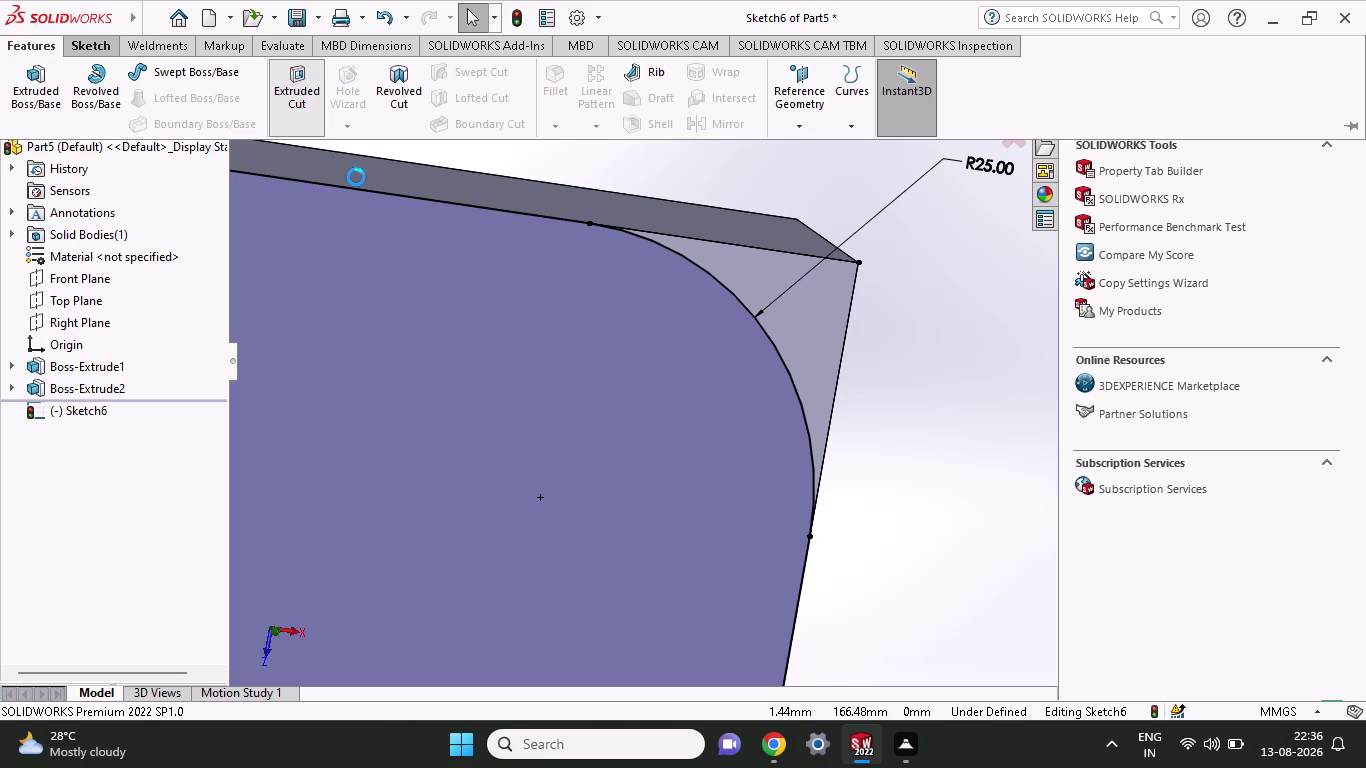
click(812, 321)
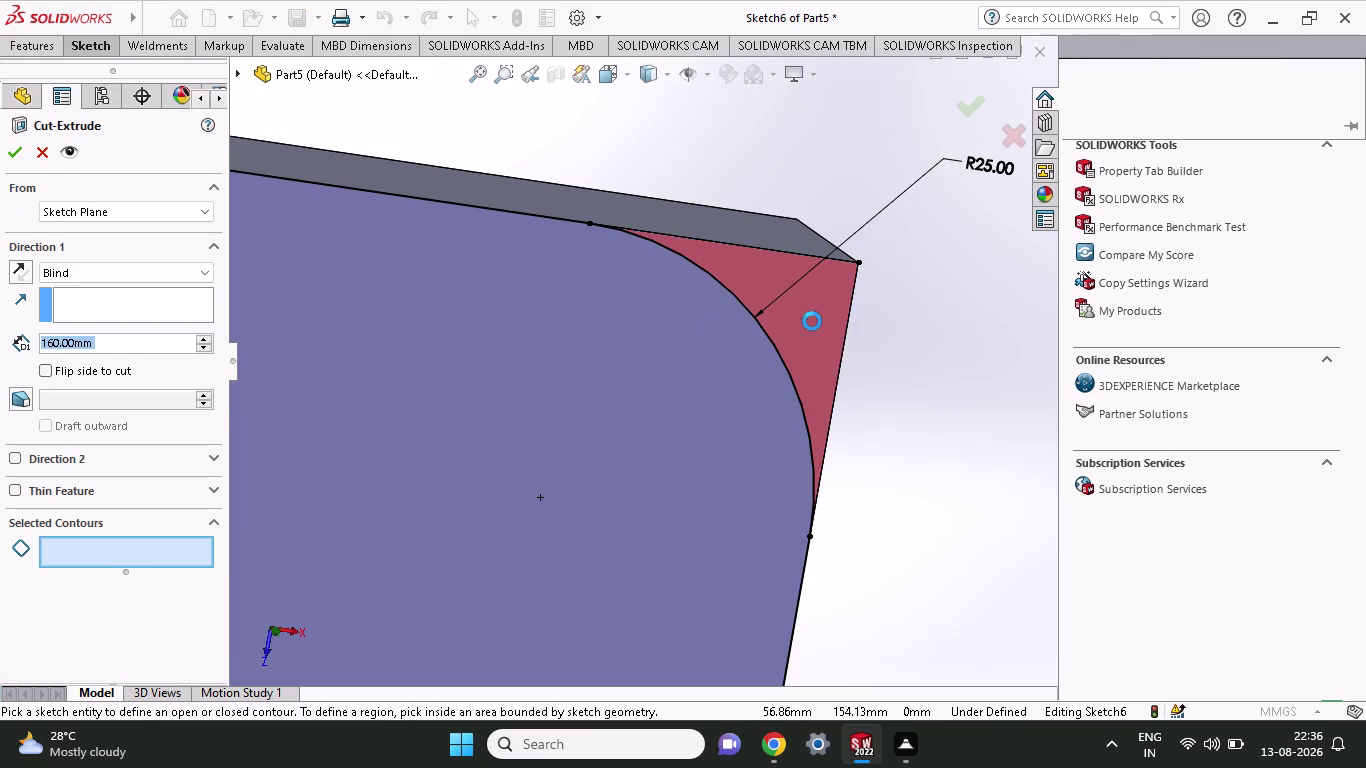
scroll(up, 3)
scroll(up, 3)
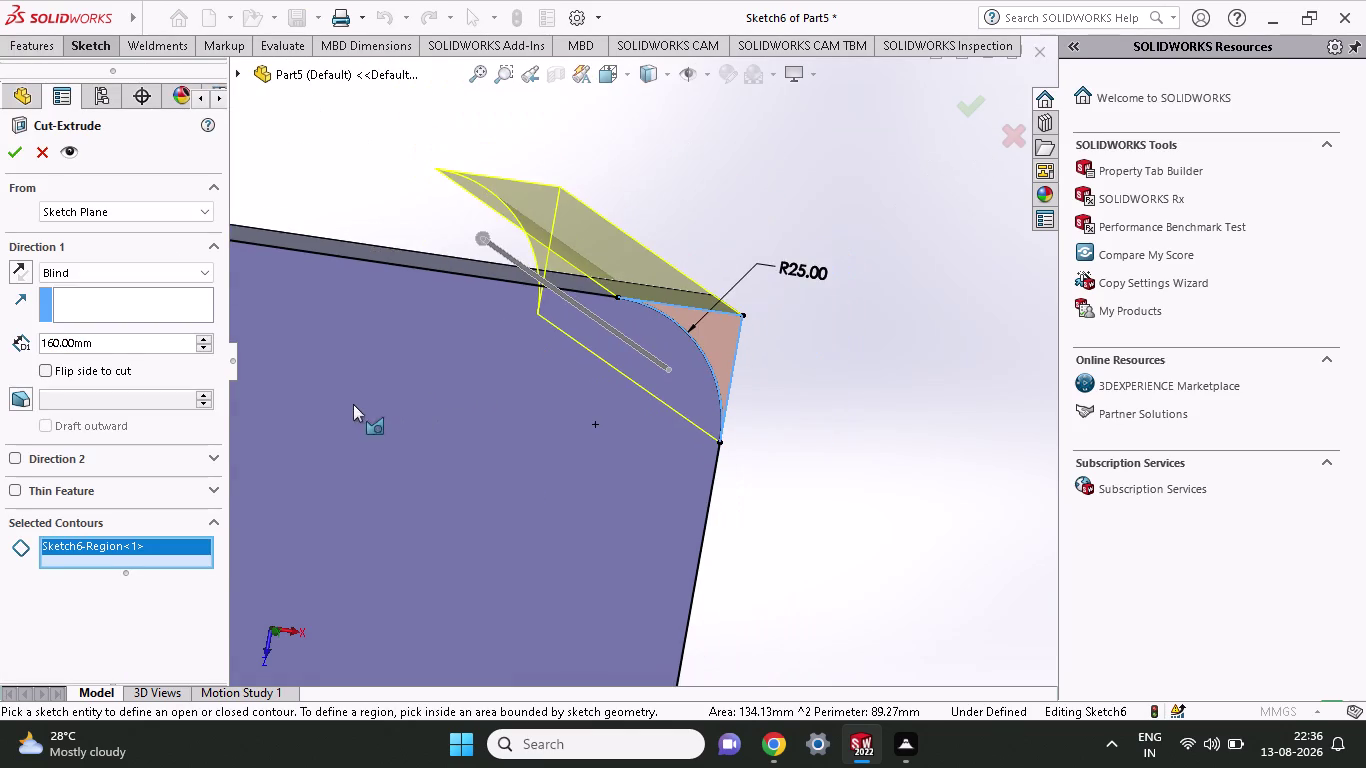
scroll(up, 3)
click(343, 291)
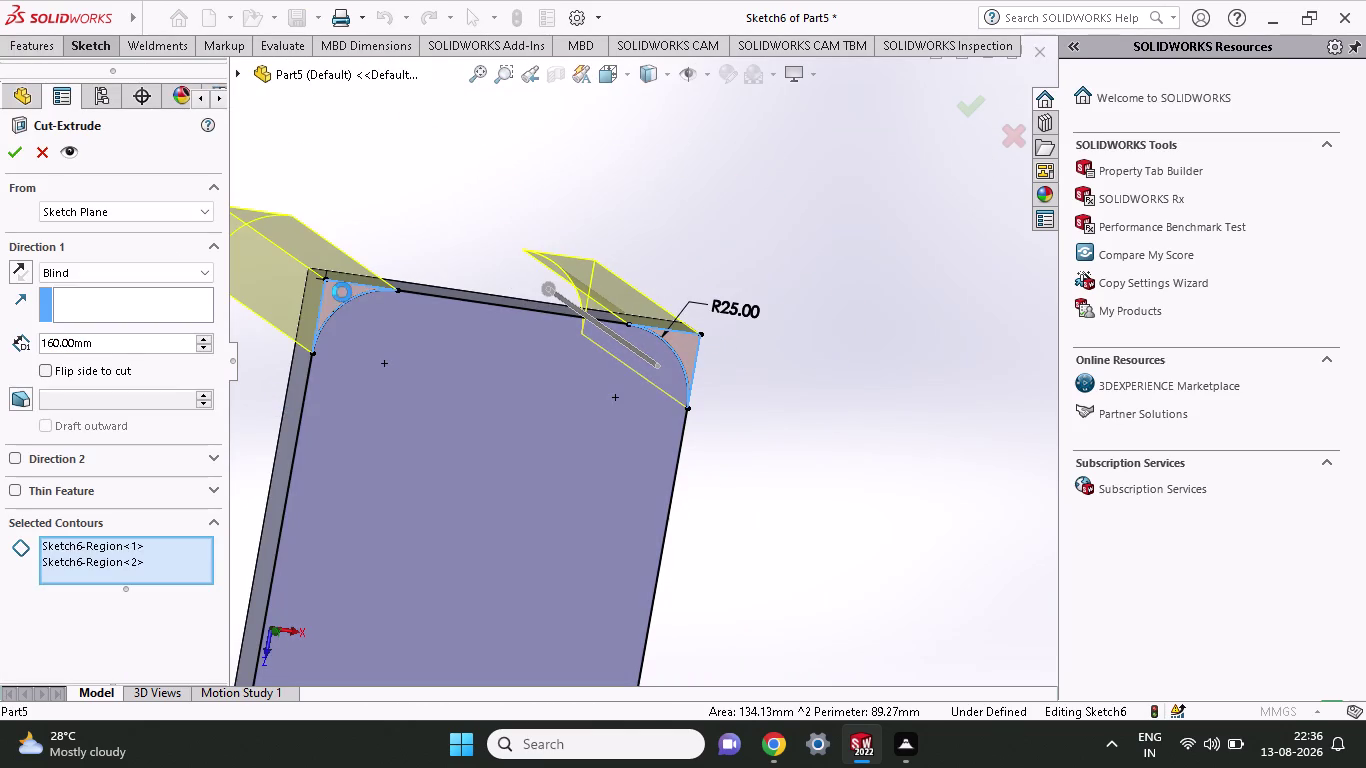
click(15, 158)
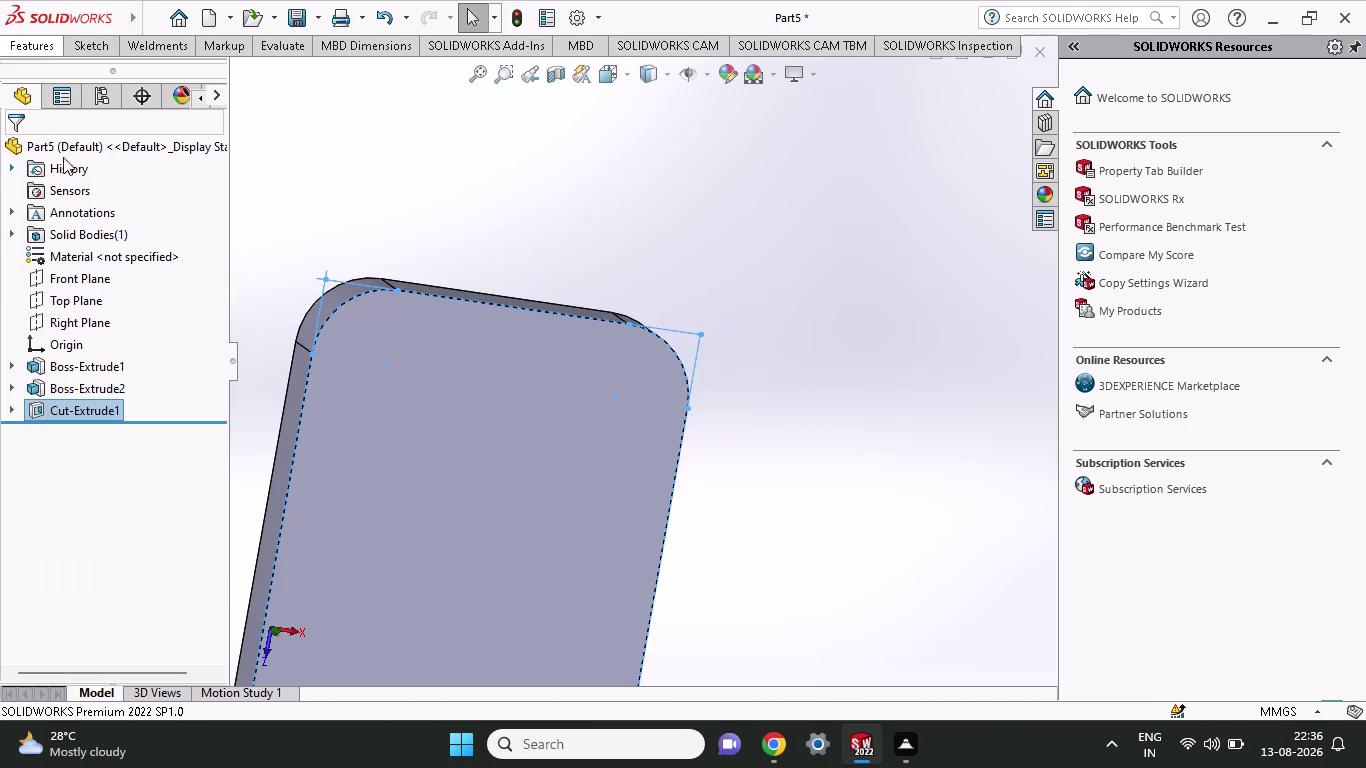
Start Sketch7 on the plate's front face, undoing an accidental body hide.
click(413, 435)
key(Escape)
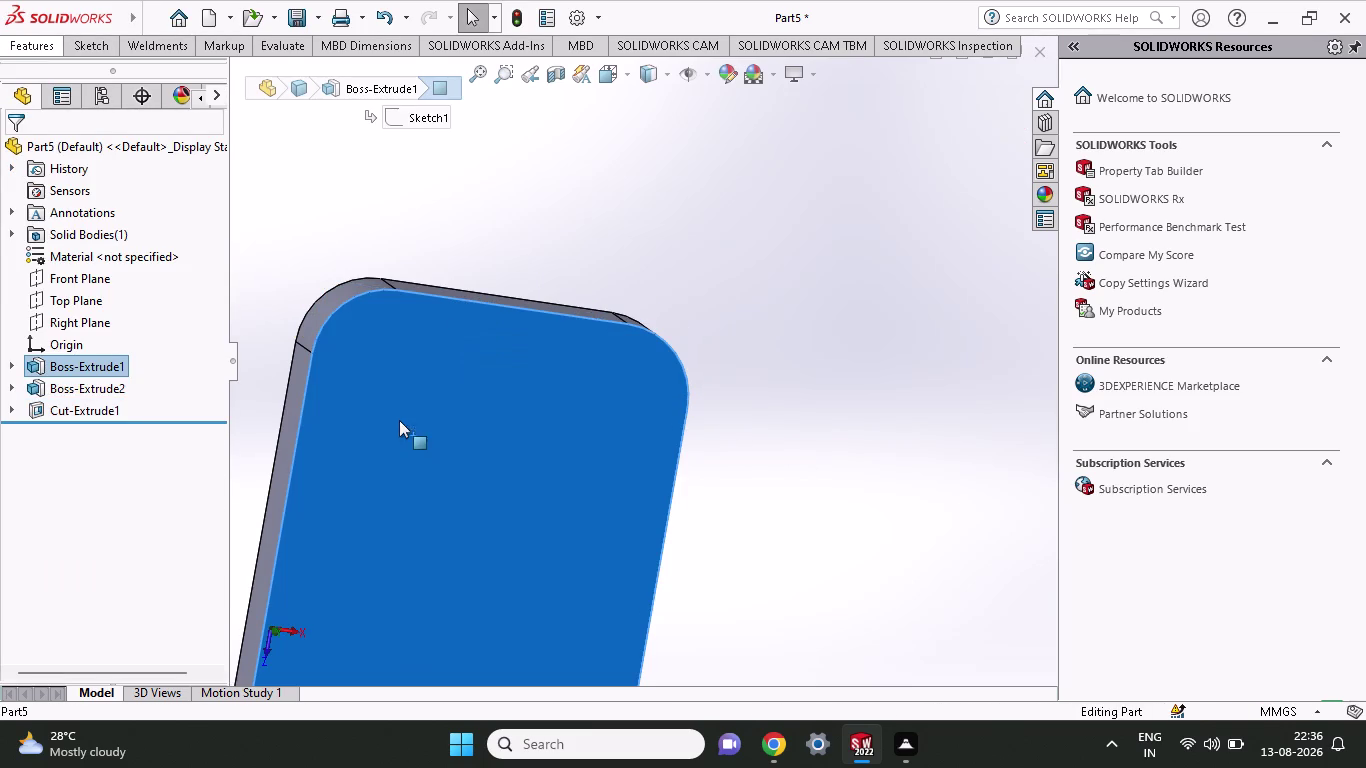
click(394, 336)
click(499, 278)
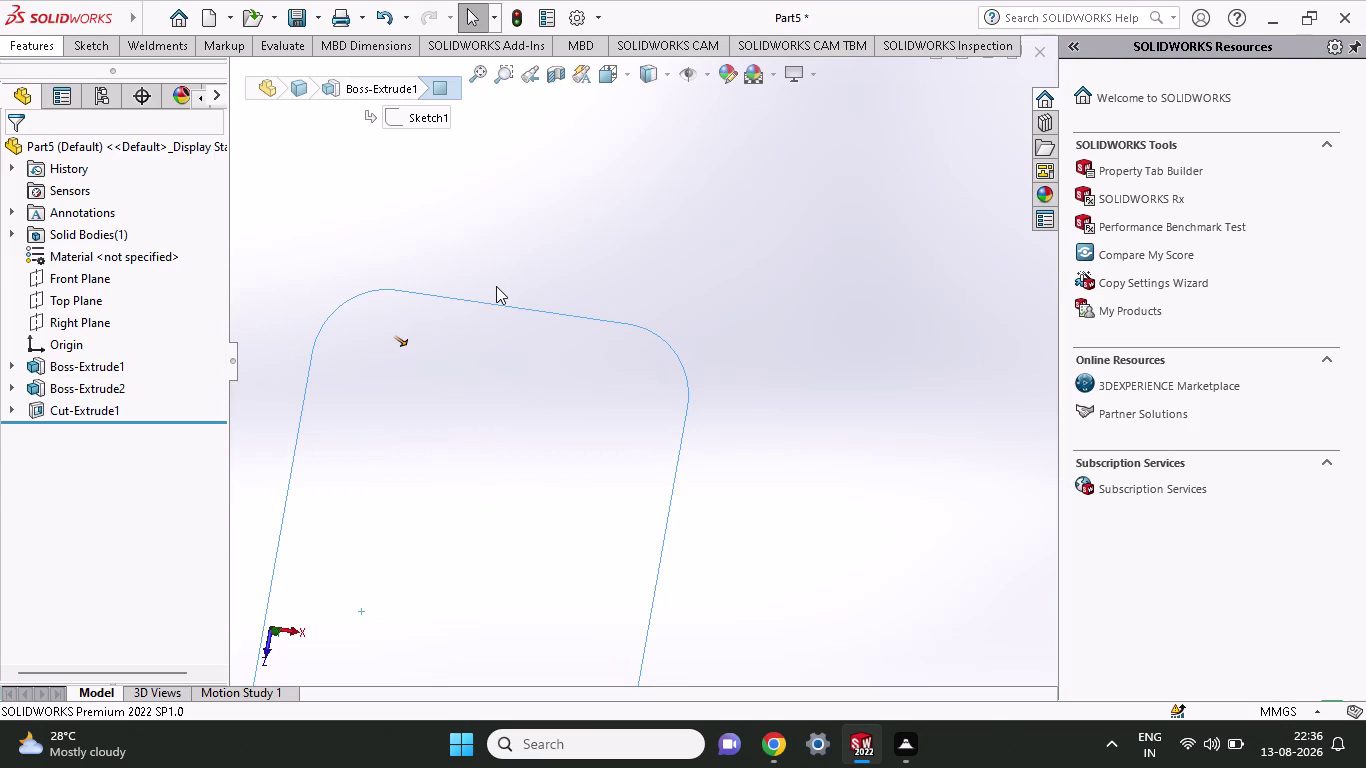
key(ctrl+z)
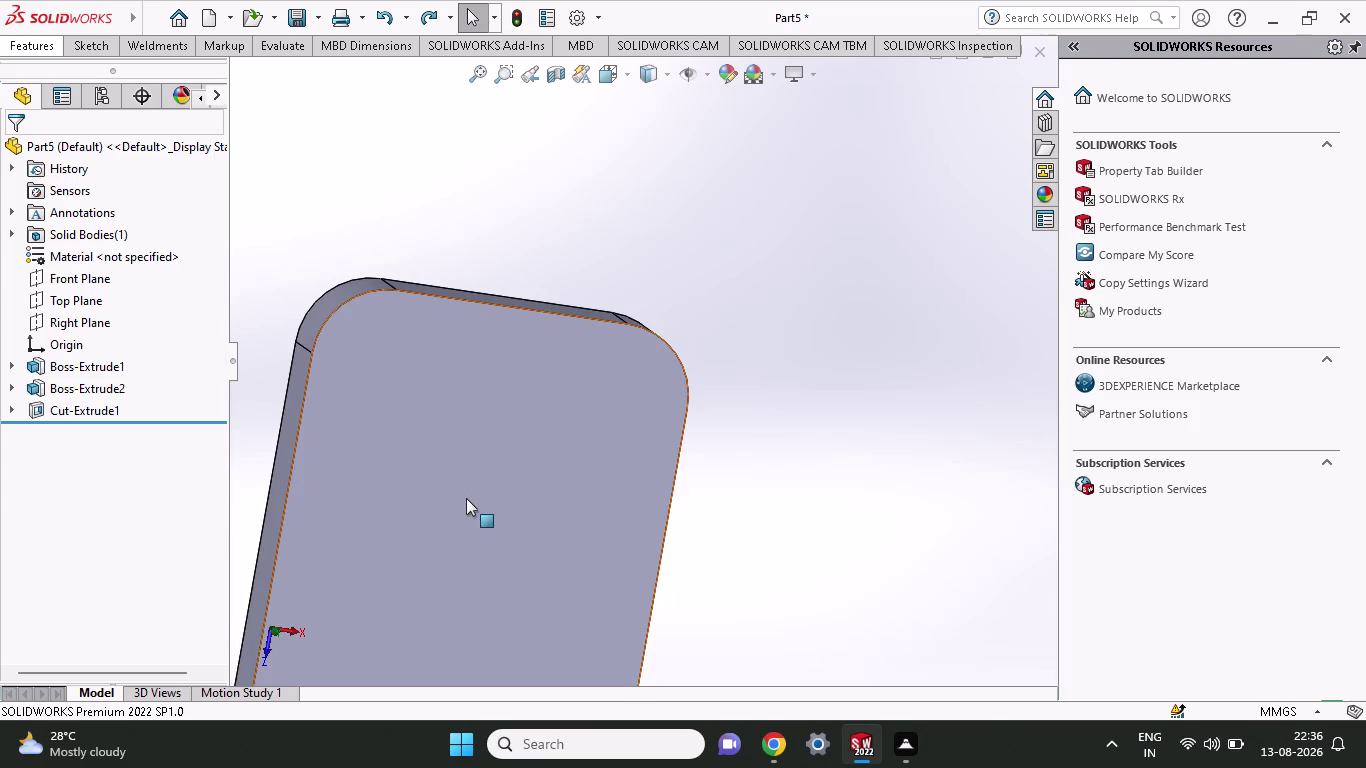
click(466, 494)
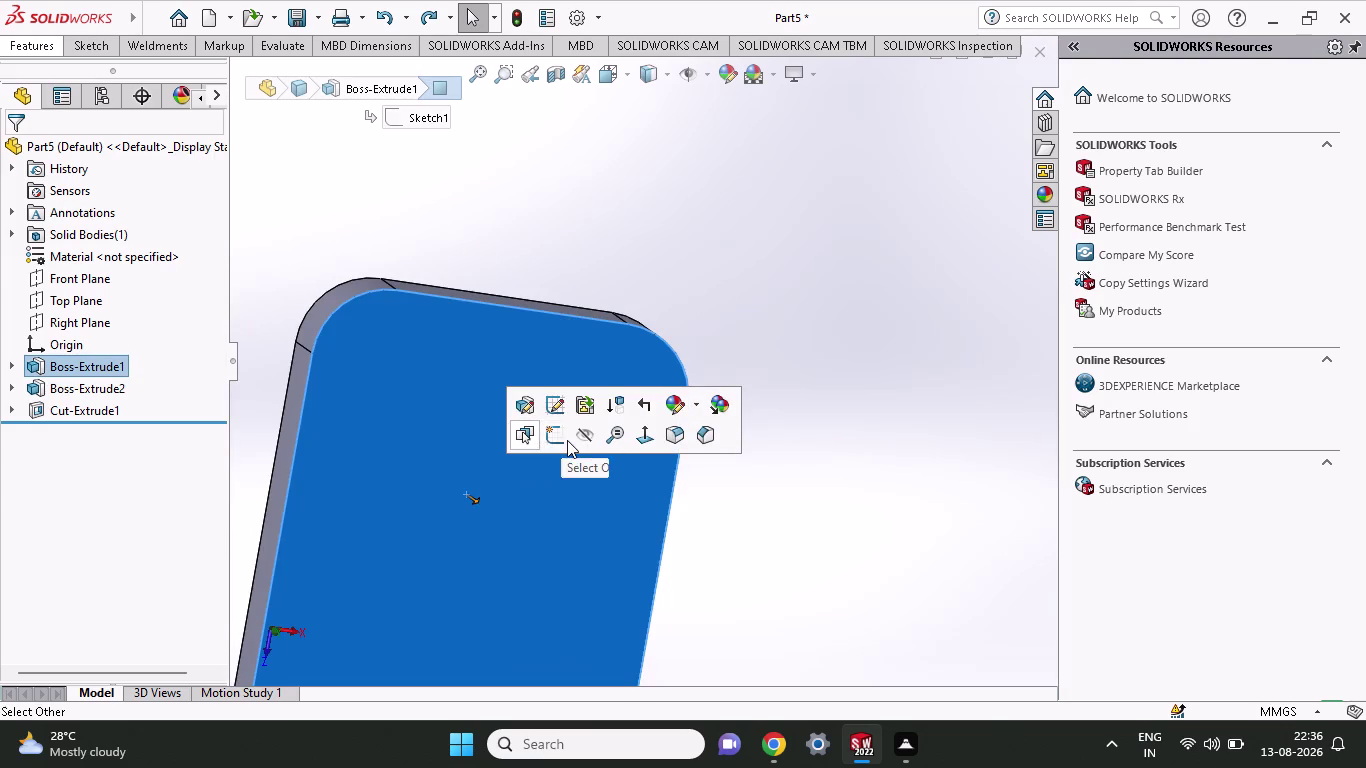
click(567, 440)
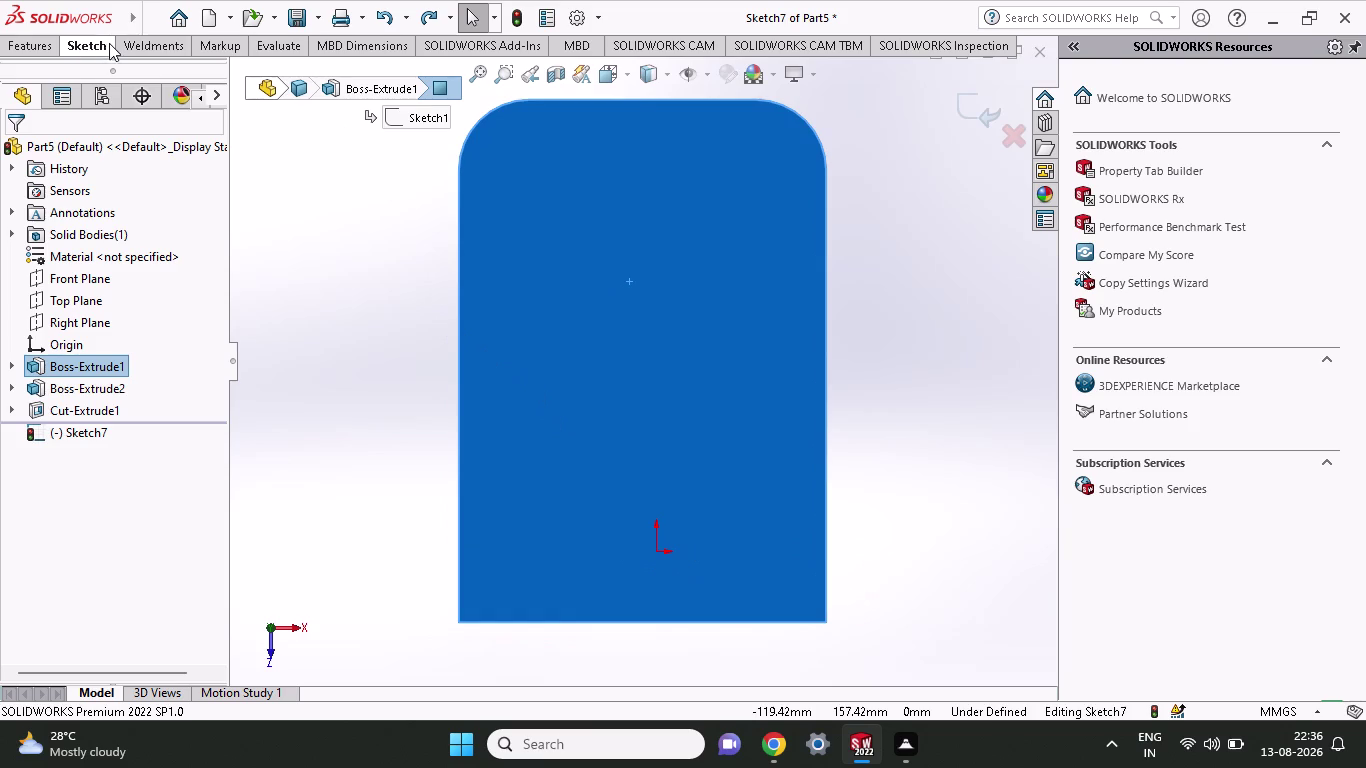
Draw two circles, one near the top-left and one near the top-right corner.
click(107, 44)
click(158, 73)
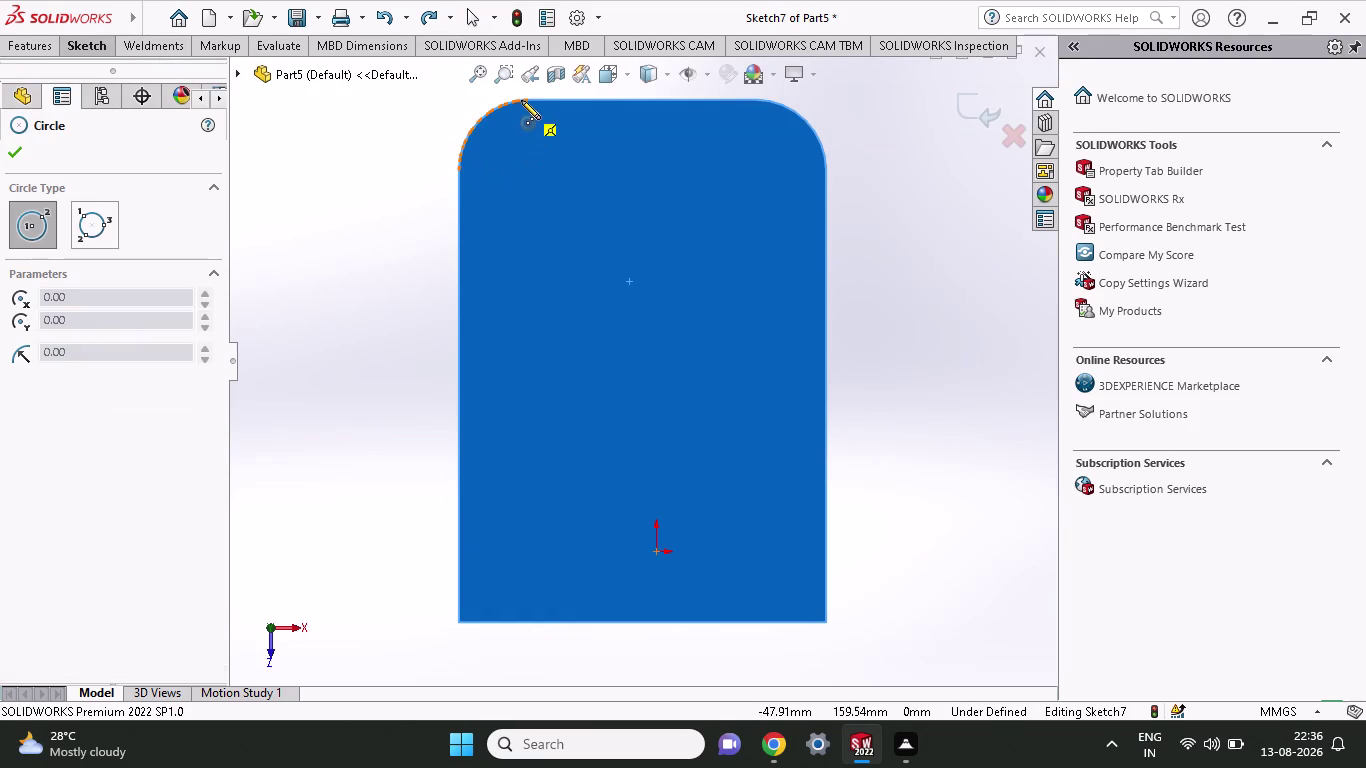
click(527, 166)
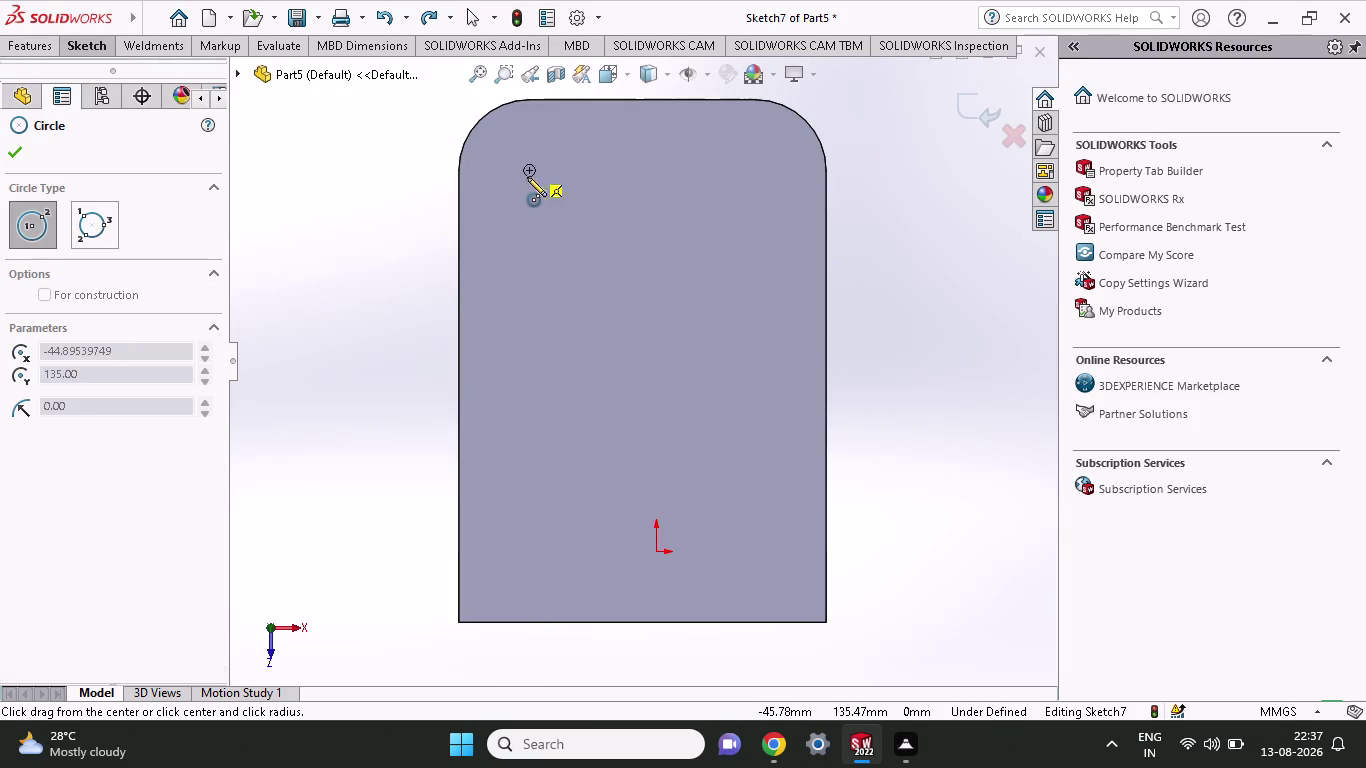
click(533, 200)
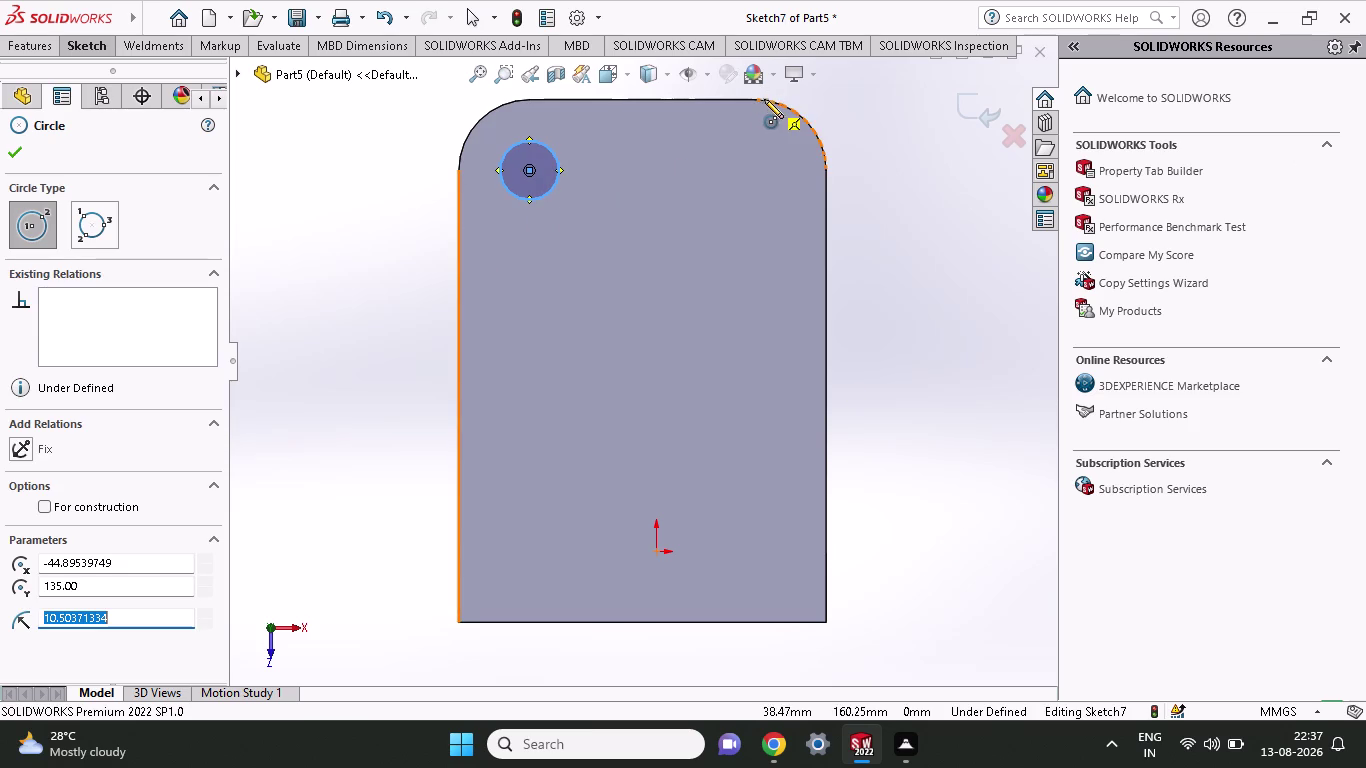
click(755, 170)
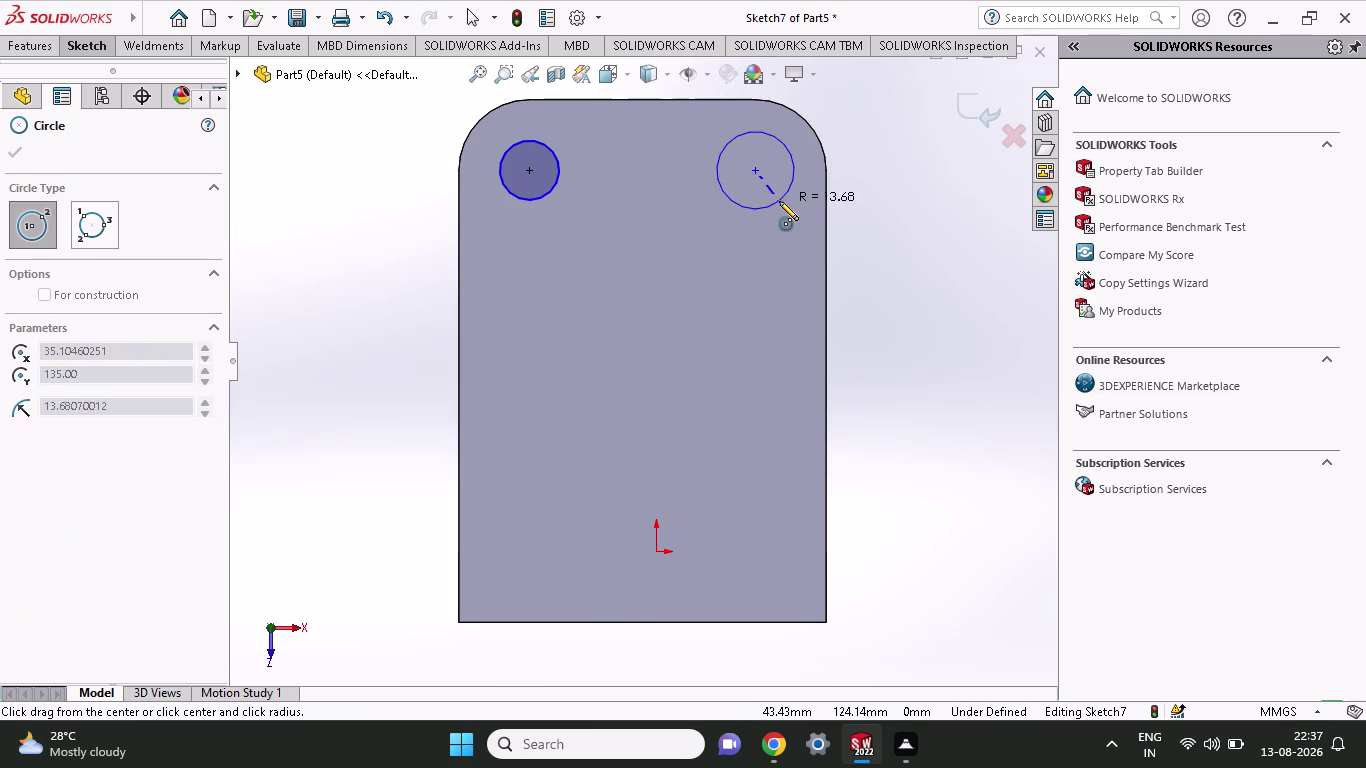
click(774, 192)
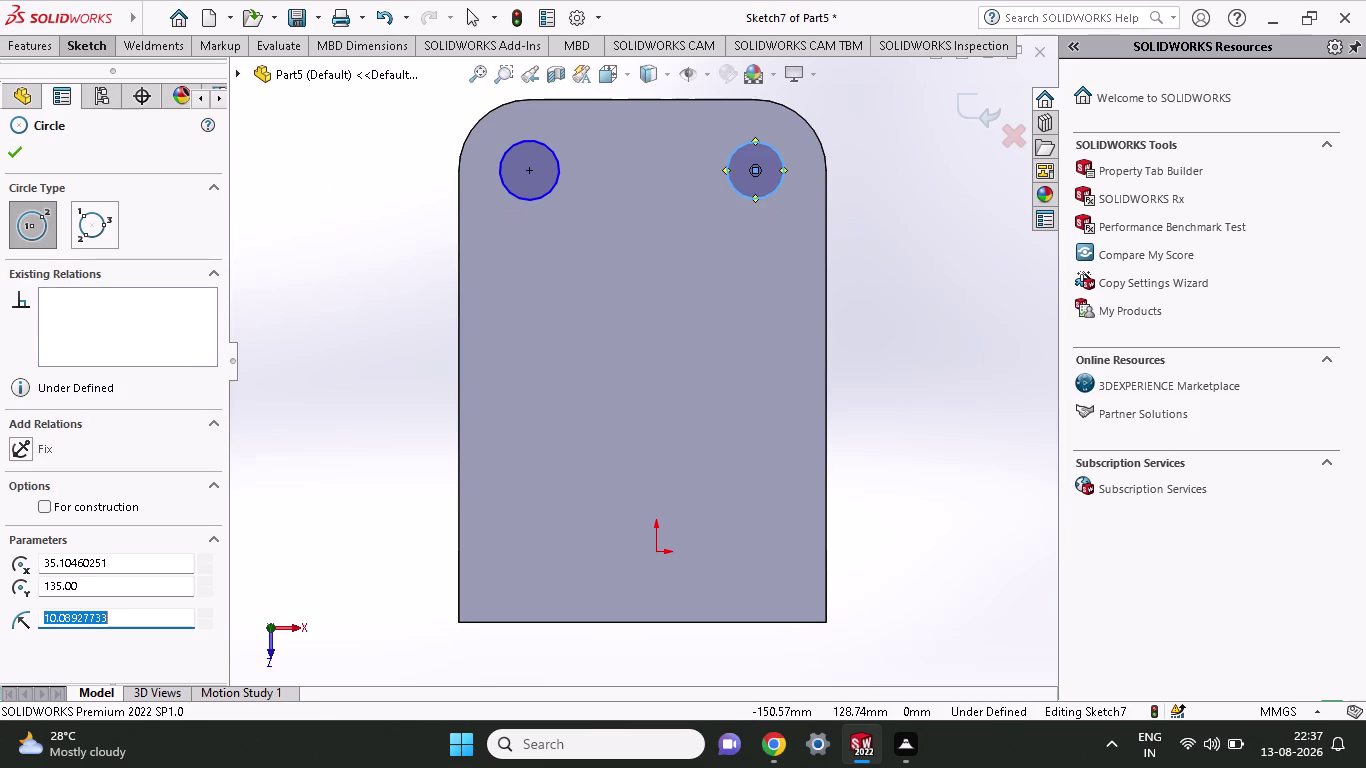
click(97, 46)
click(105, 87)
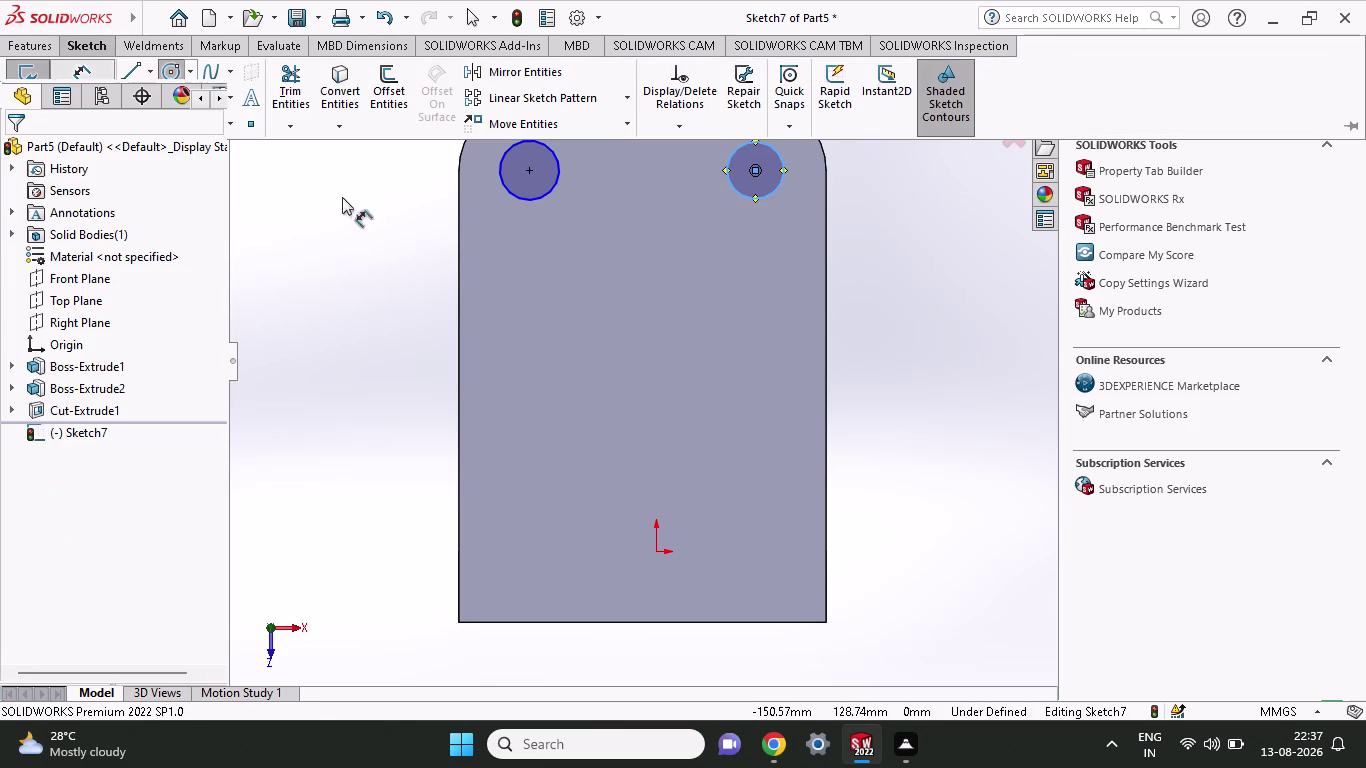
Dimension the left hole circle at 20 mm diameter.
click(545, 195)
click(554, 289)
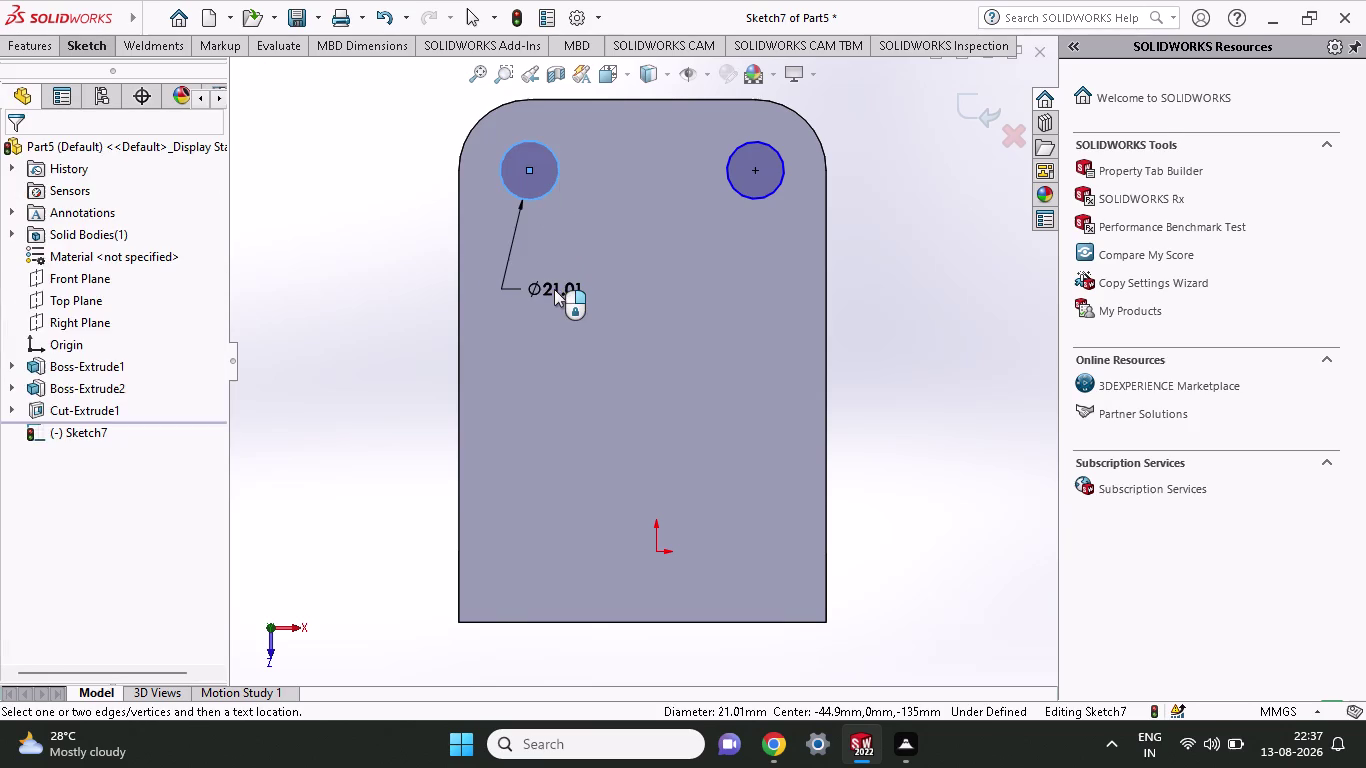
text(20)
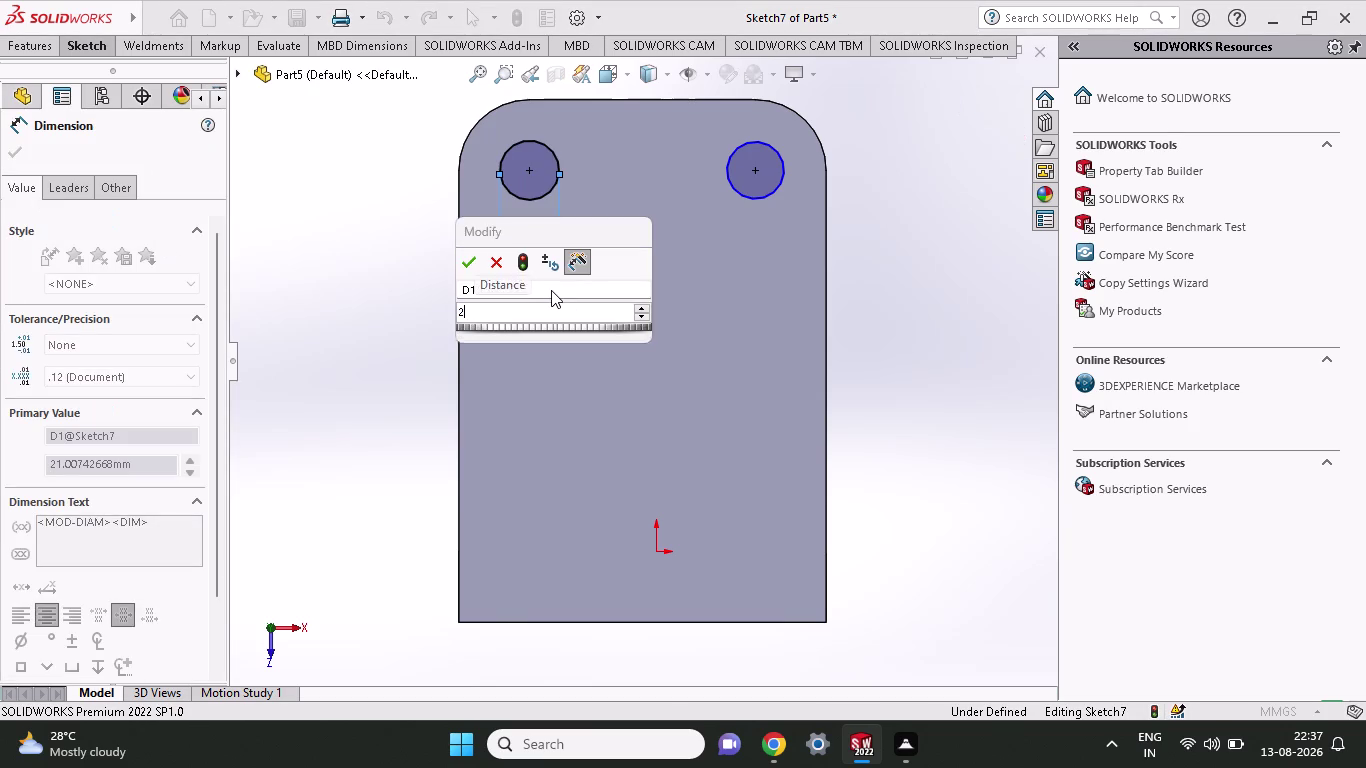
key(Return)
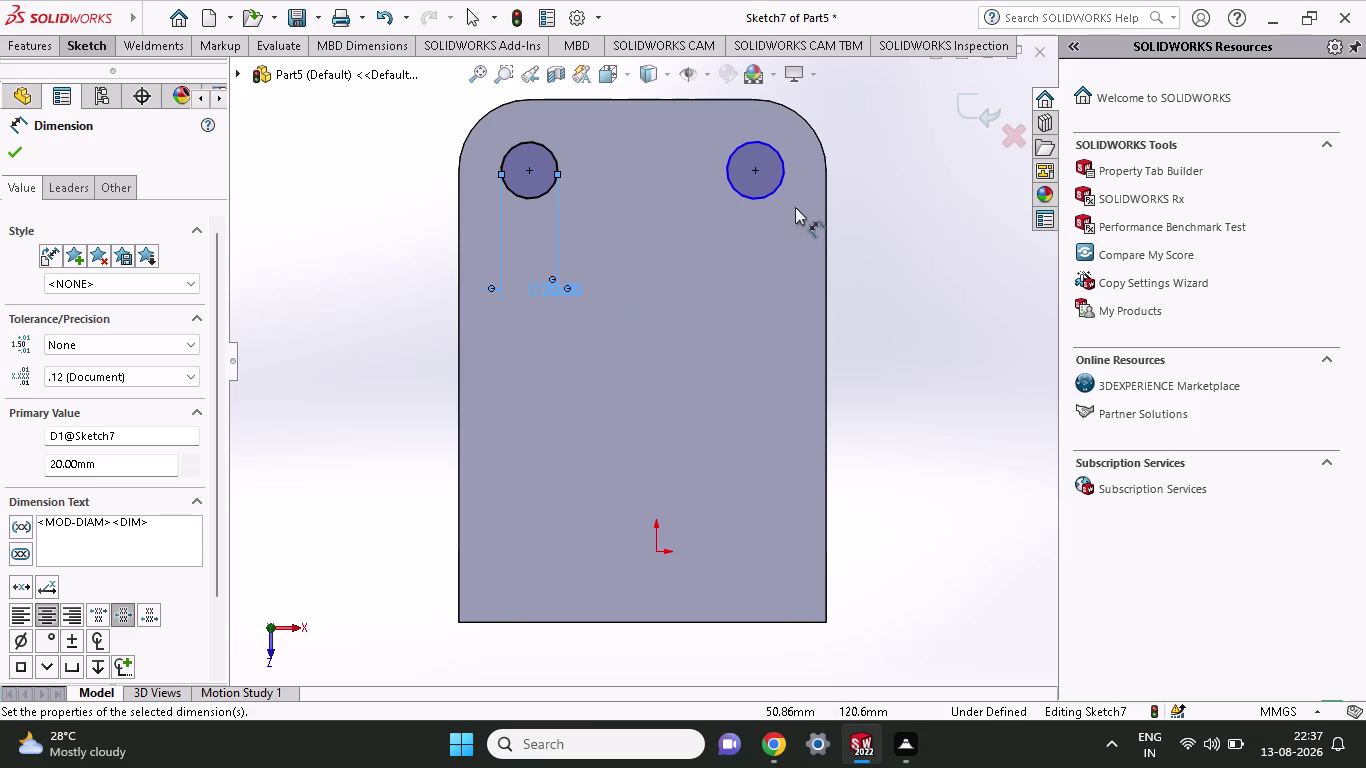
Dimension the right hole circle at 20 mm diameter, fully defining Sketch7.
click(770, 191)
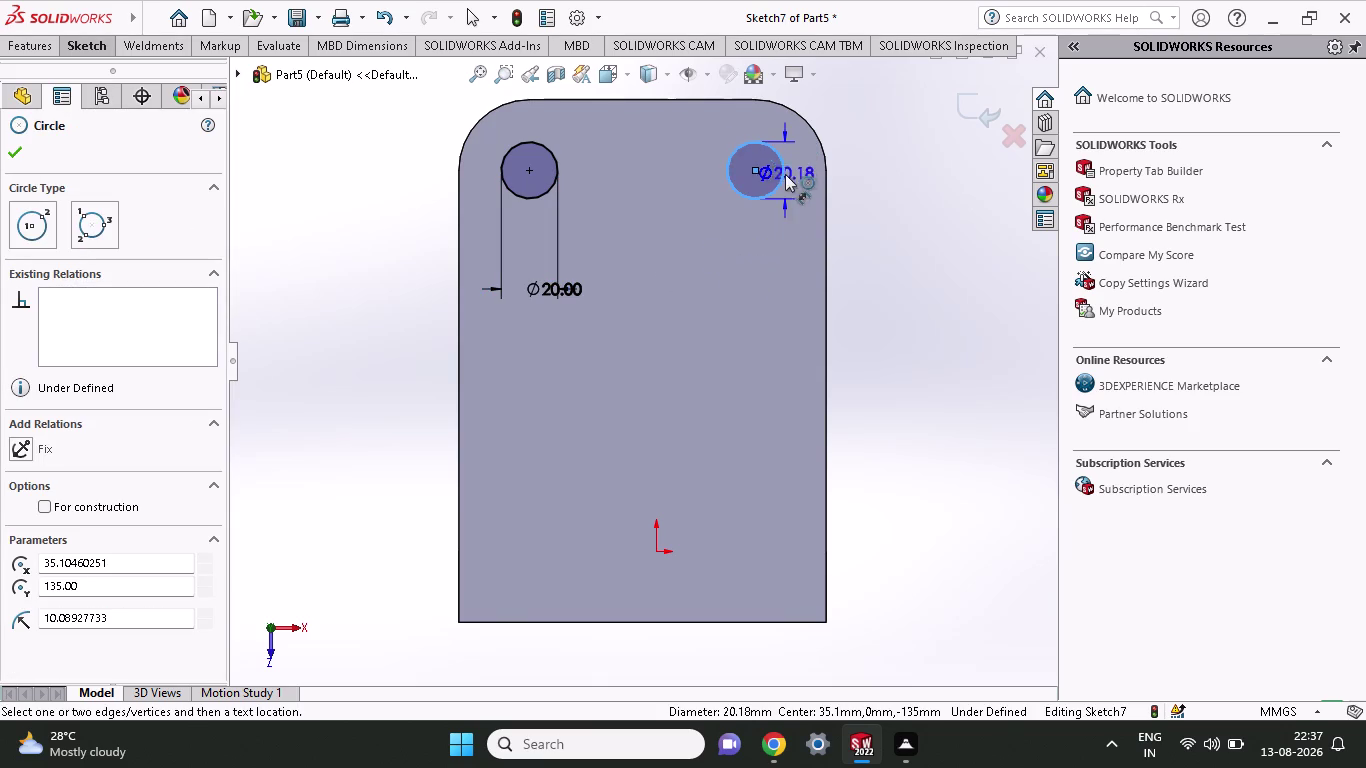
click(710, 286)
text(2)
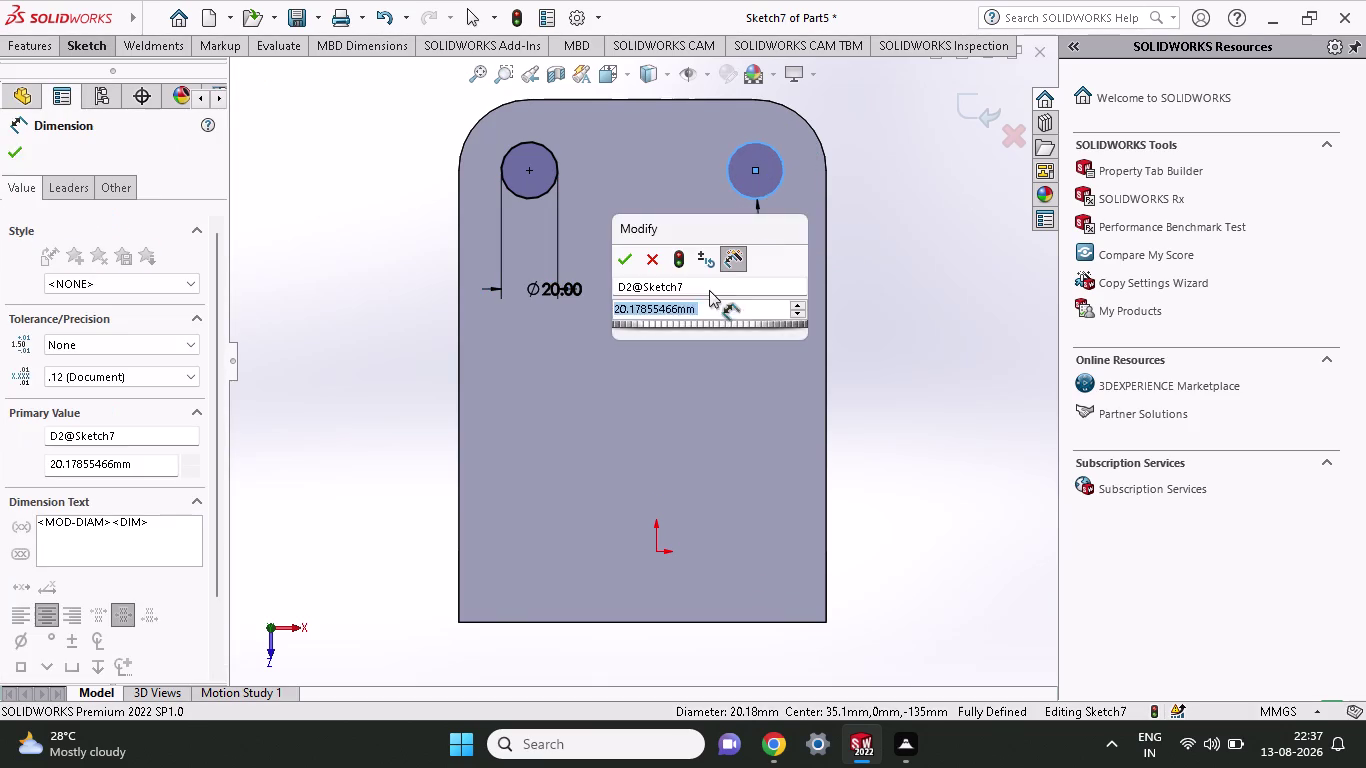
text(0)
key(Return)
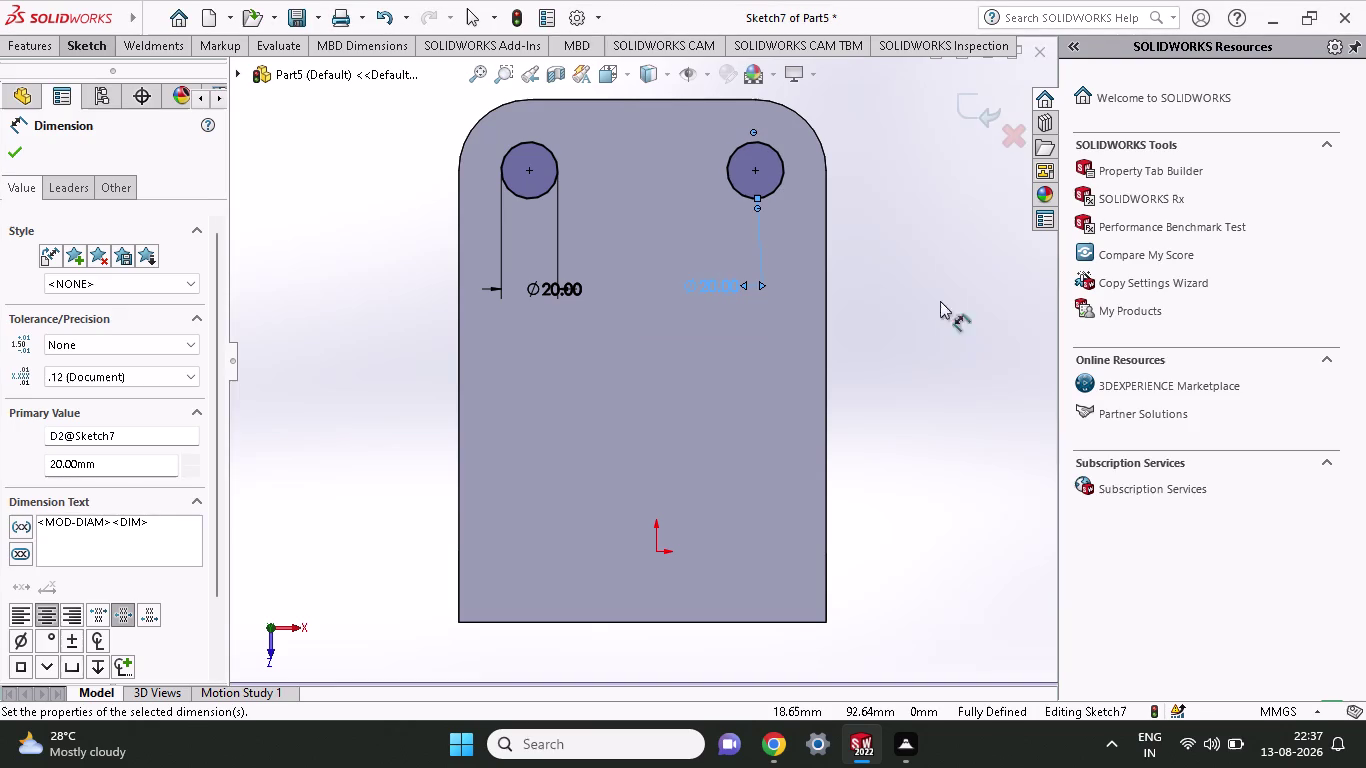
click(22, 58)
click(31, 46)
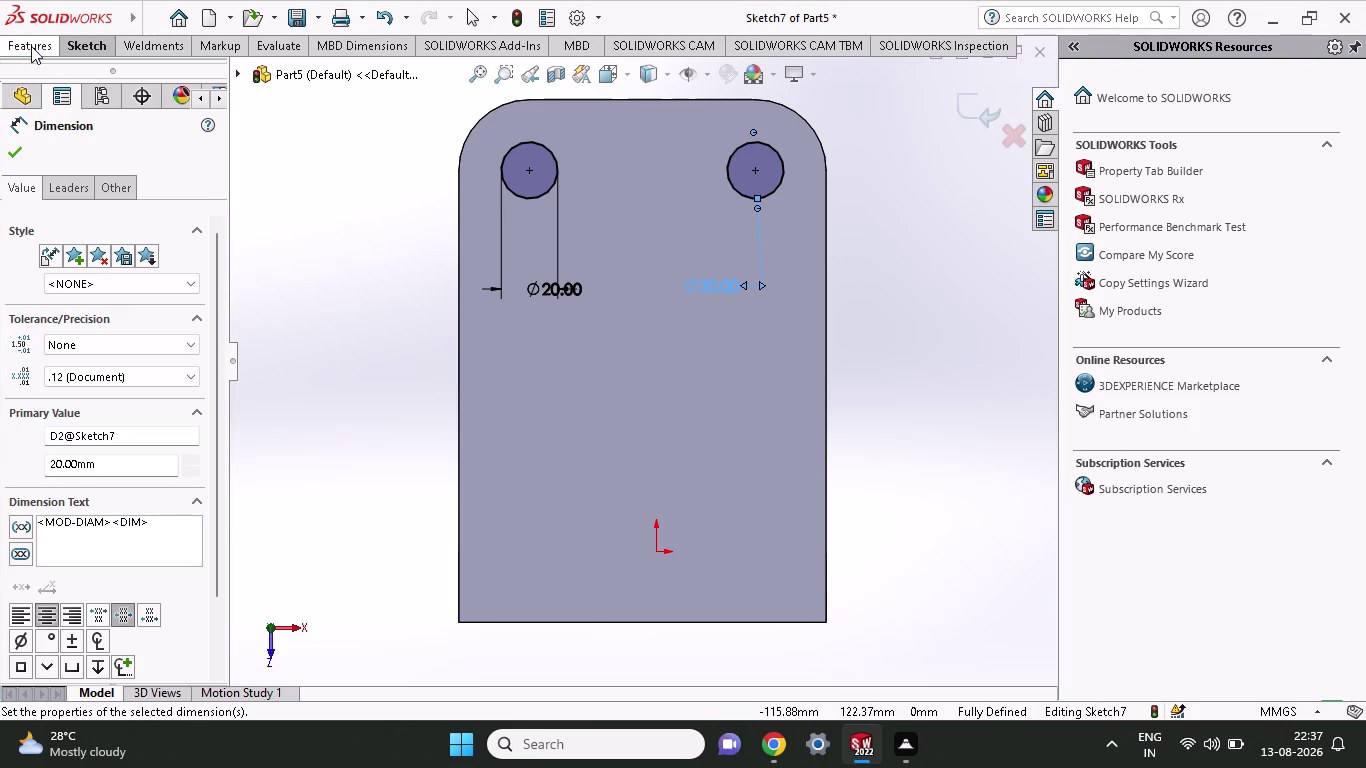
click(297, 87)
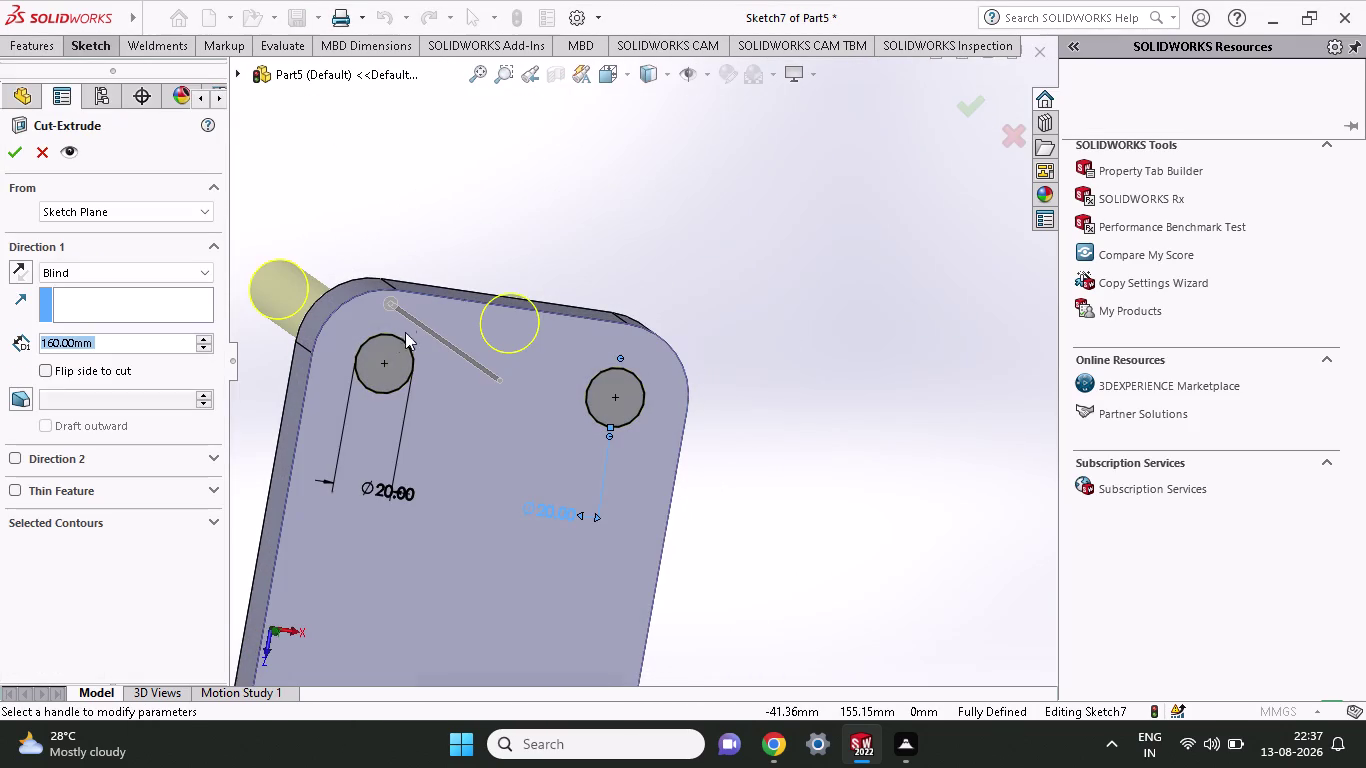
Accept the extruded cut through the plate, producing the two holes as Cut-Extrude2.
click(11, 154)
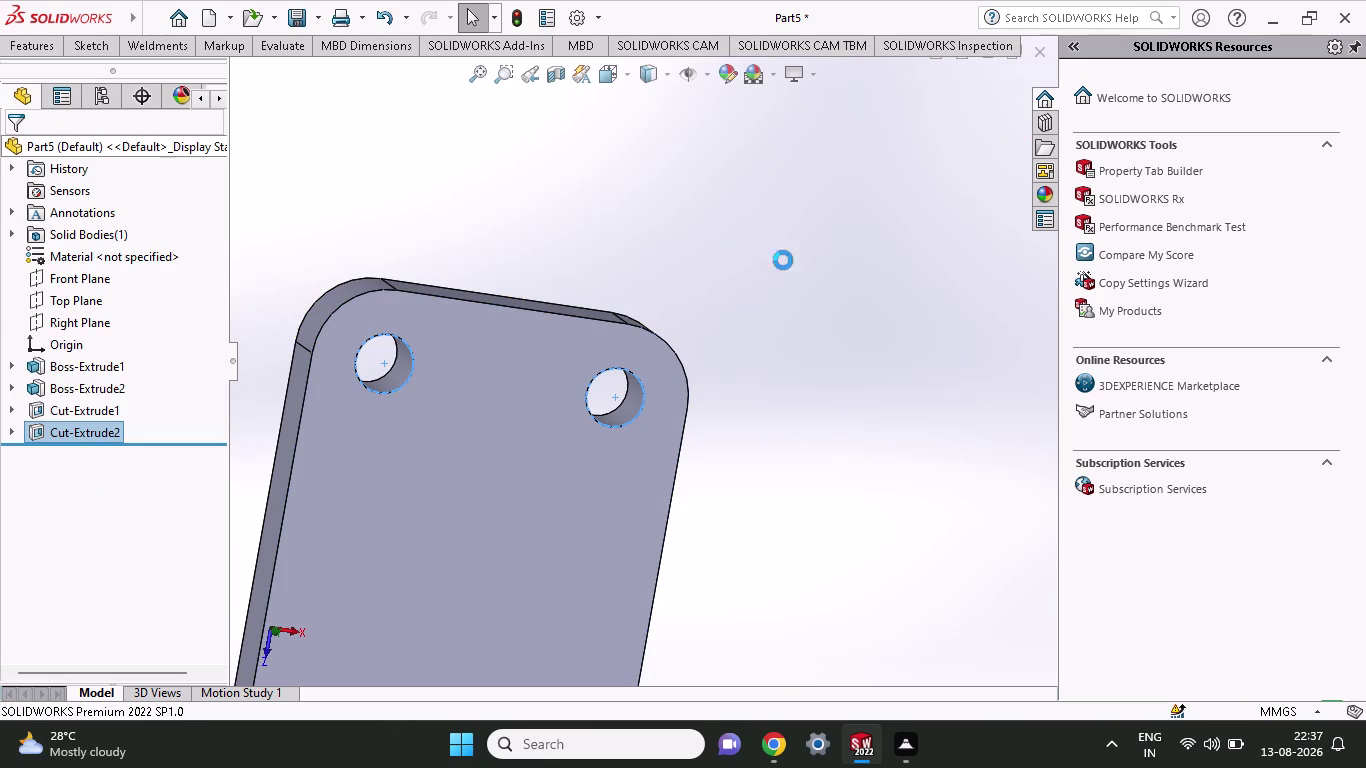
click(781, 279)
scroll(up, 3)
scroll(up, 3)
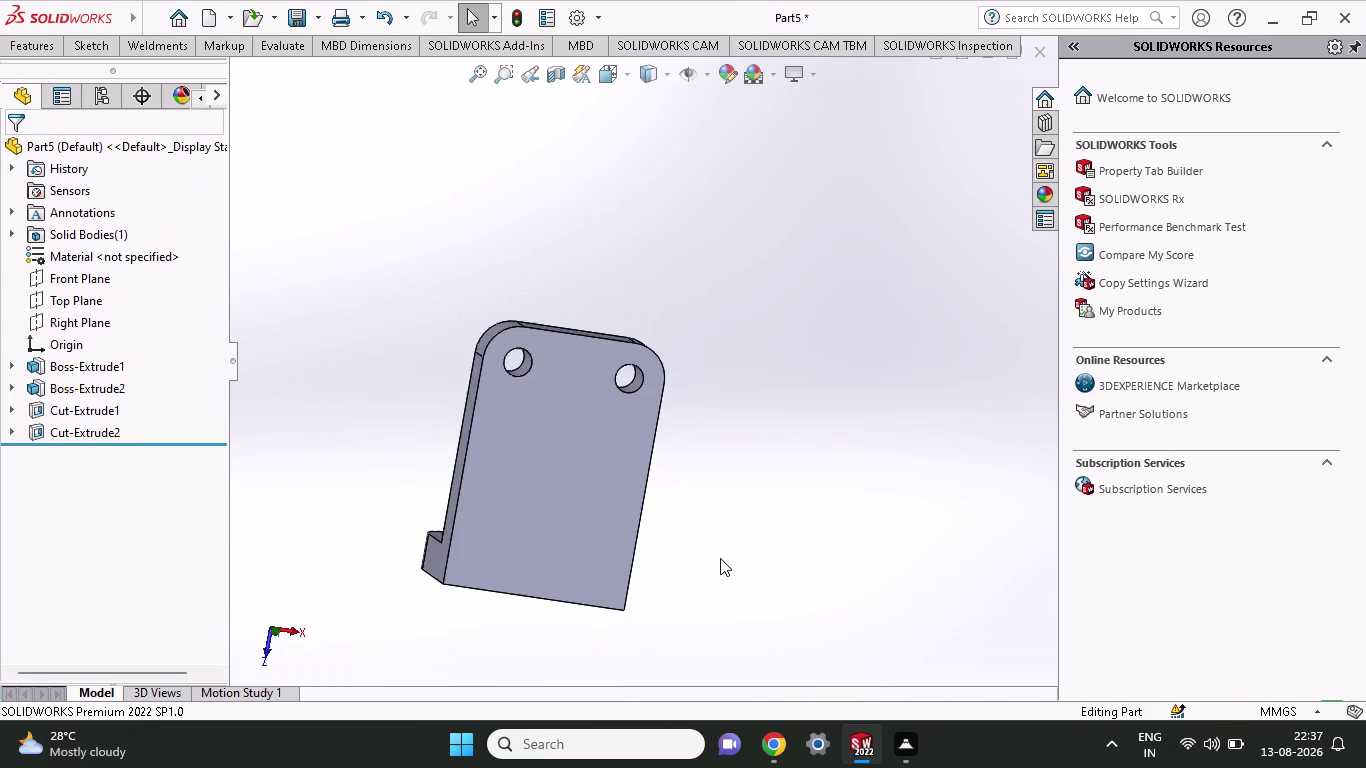
scroll(up, 3)
middle_drag(681, 603, 527, 440)
scroll(down, 3)
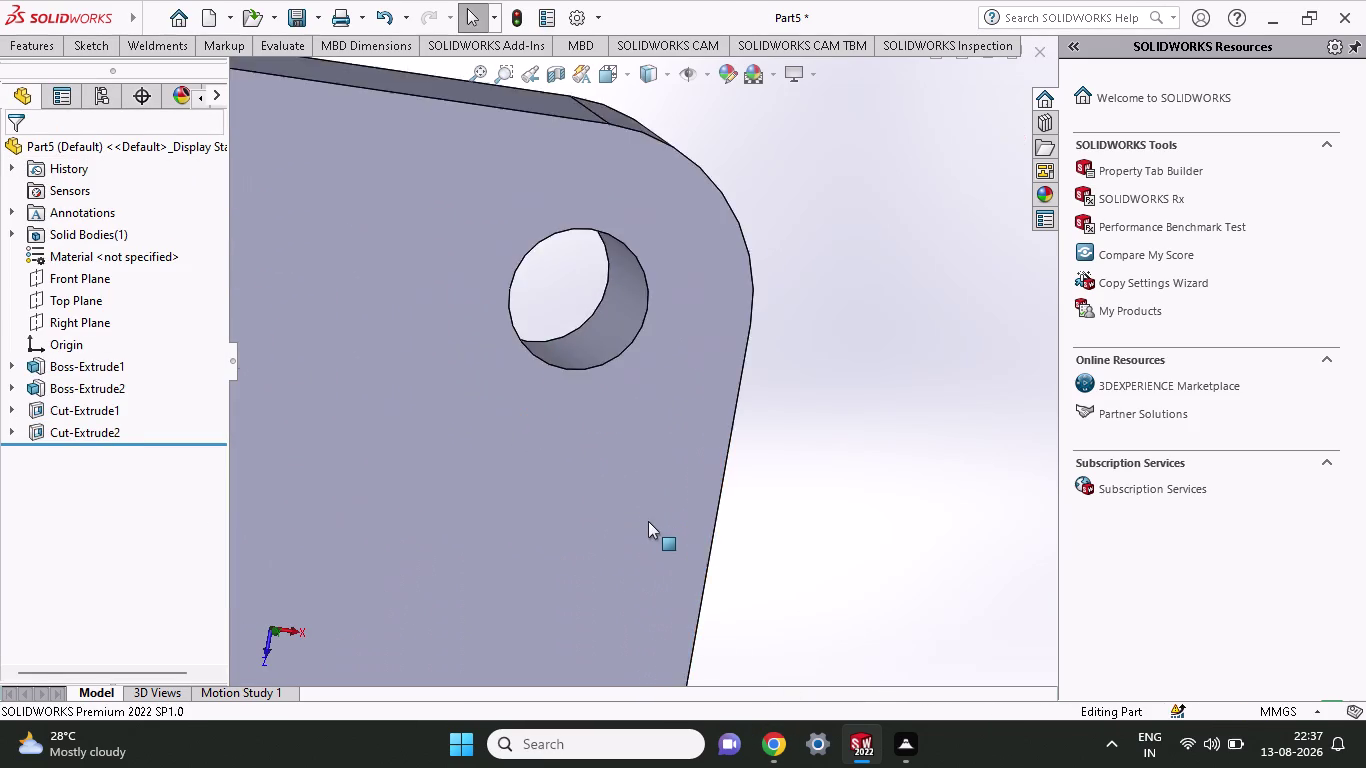
scroll(down, 3)
scroll(up, 3)
middle_drag(467, 497, 475, 382)
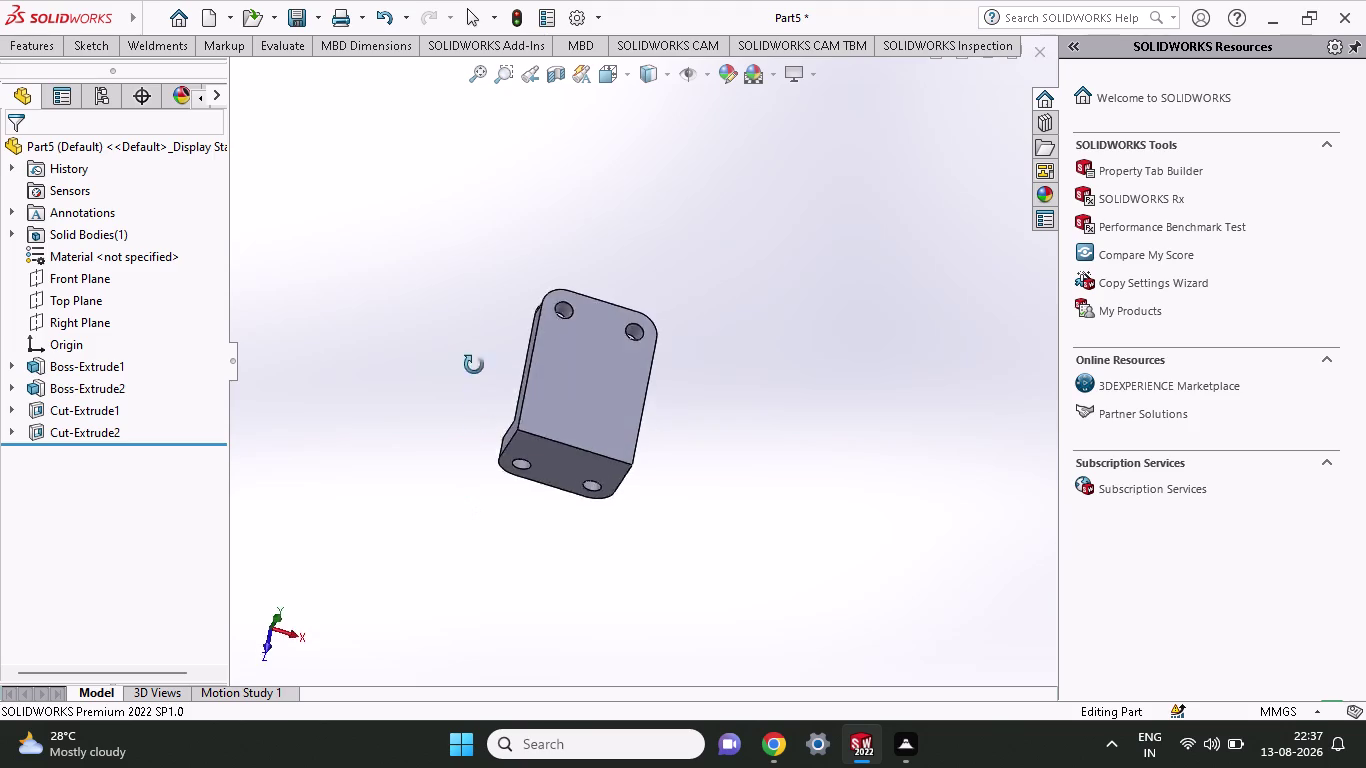
middle_drag(475, 382, 385, 274)
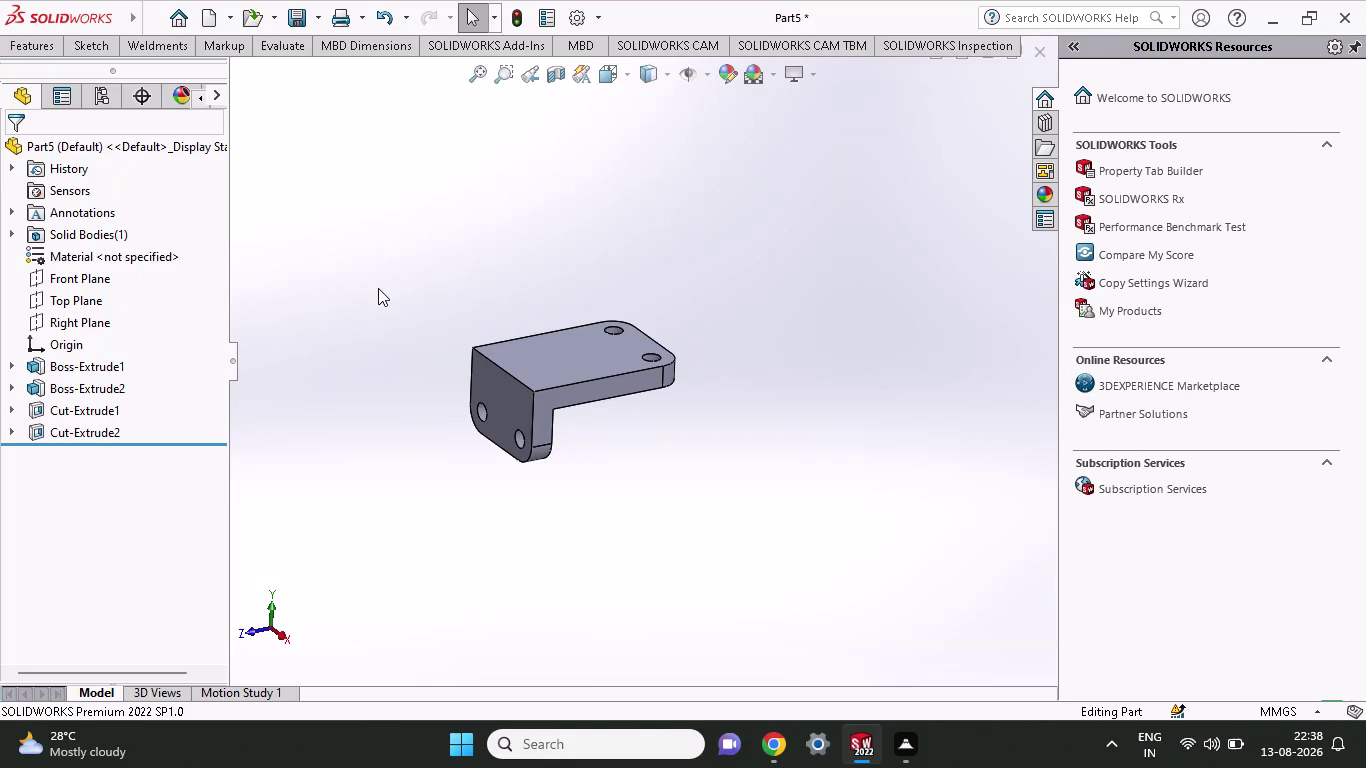
scroll(down, 3)
scroll(down, 3)
scroll(down, 3)
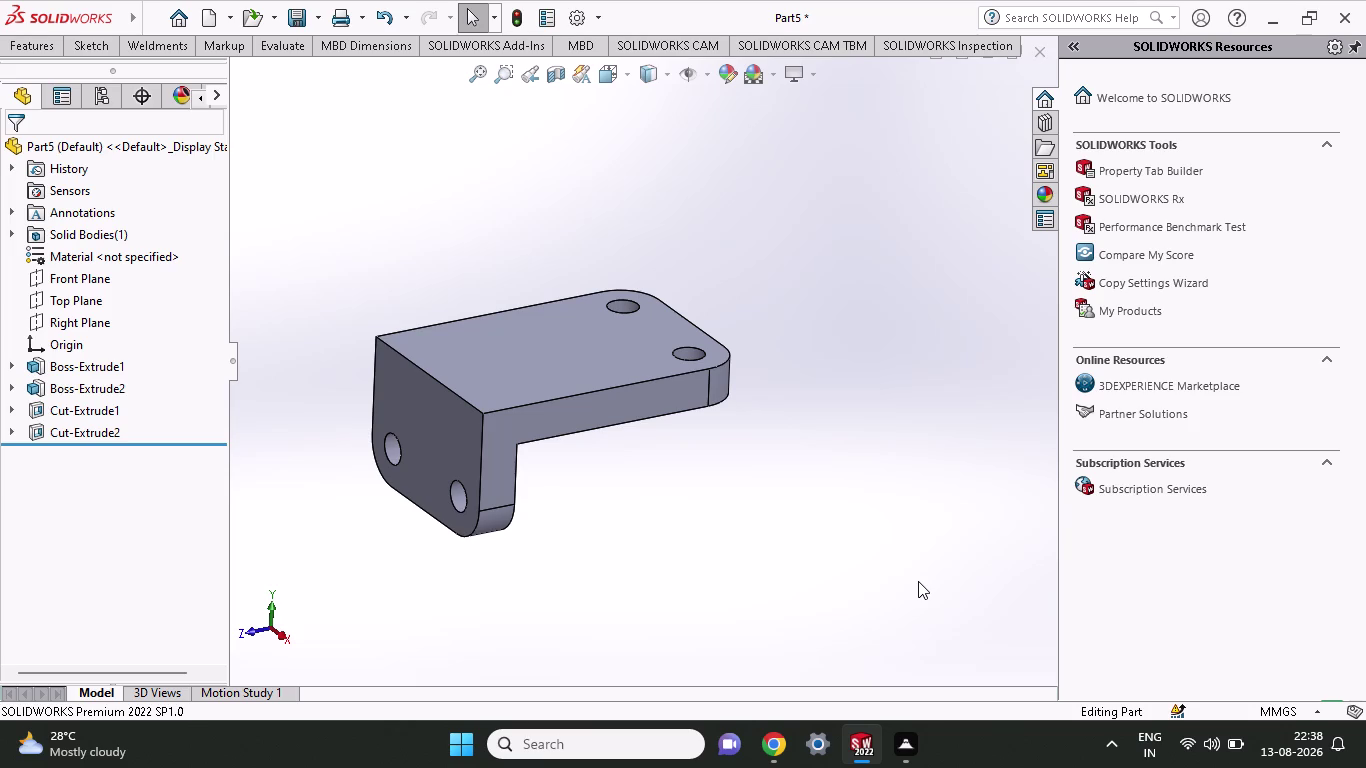
click(548, 333)
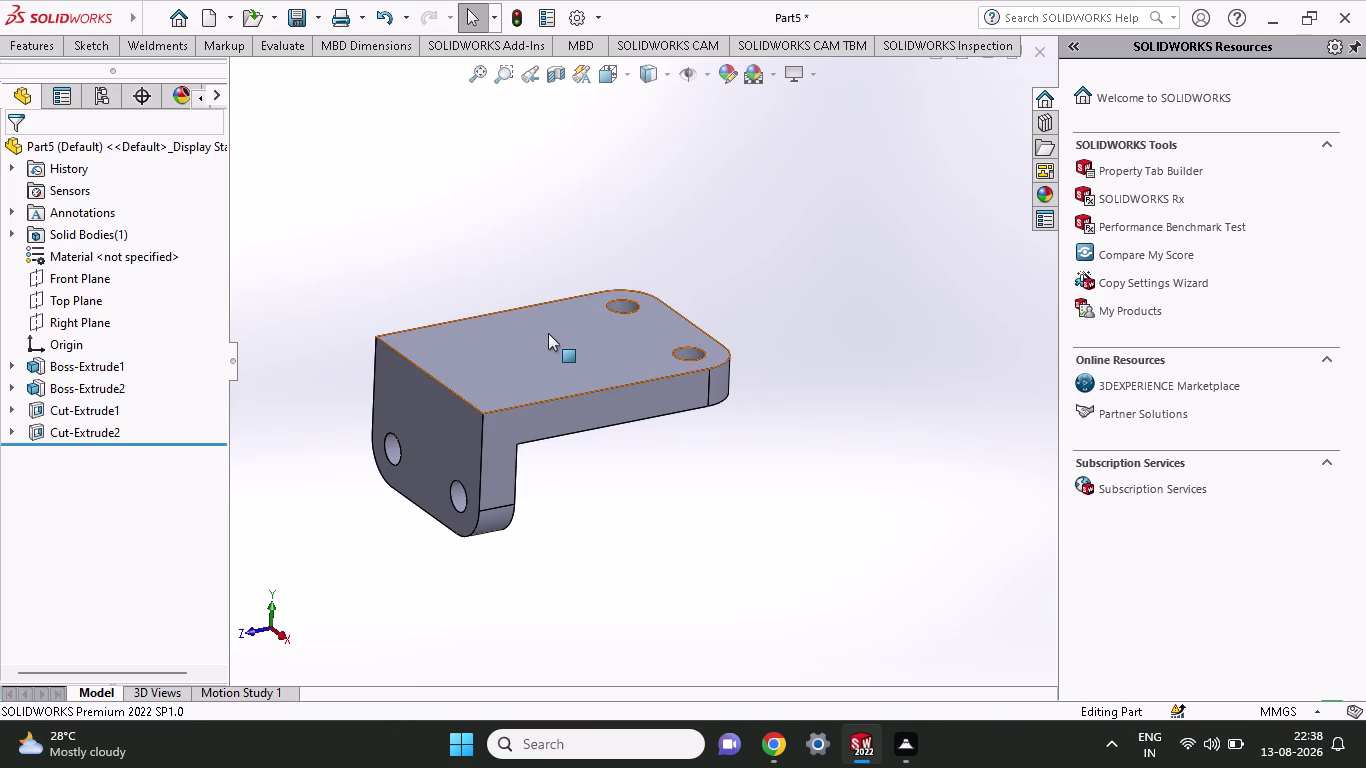
Start Sketch8 on the plate face with the Corner Rectangle tool.
click(632, 279)
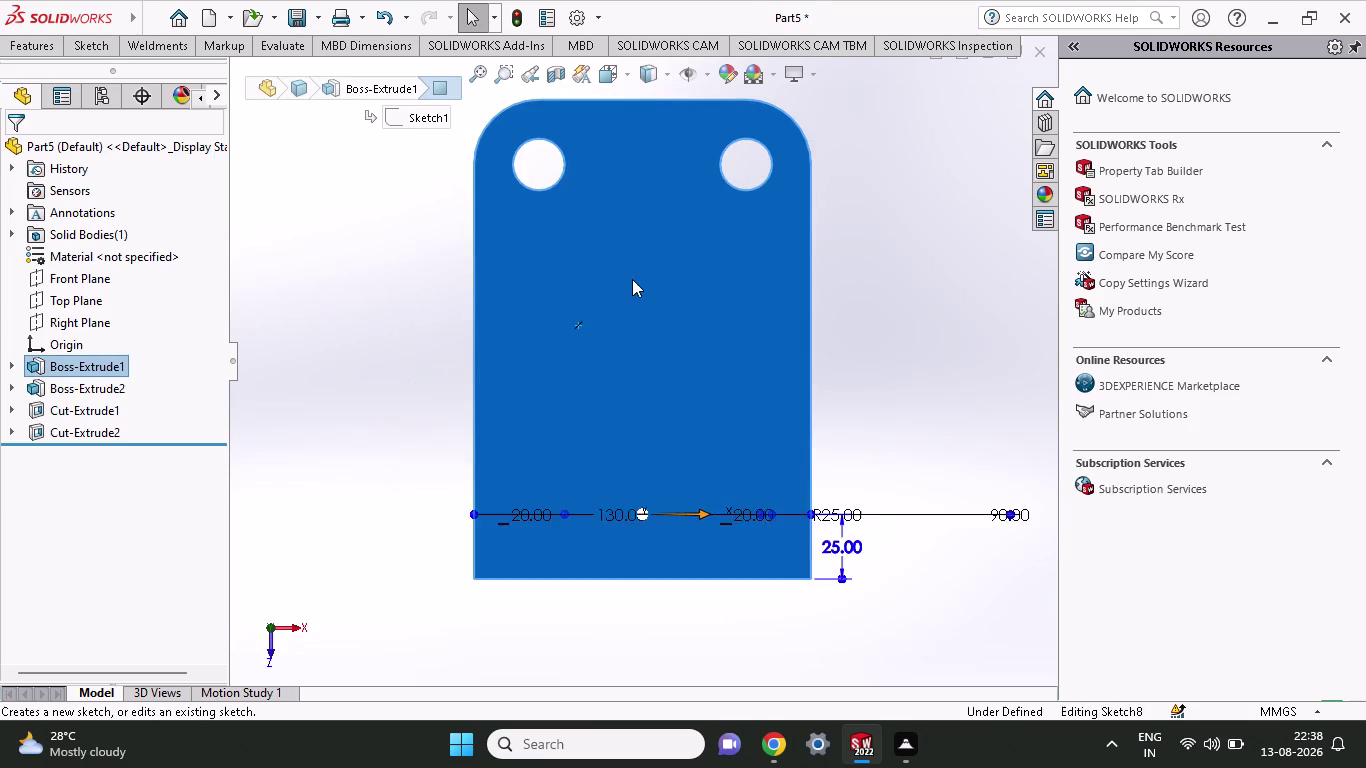
click(107, 43)
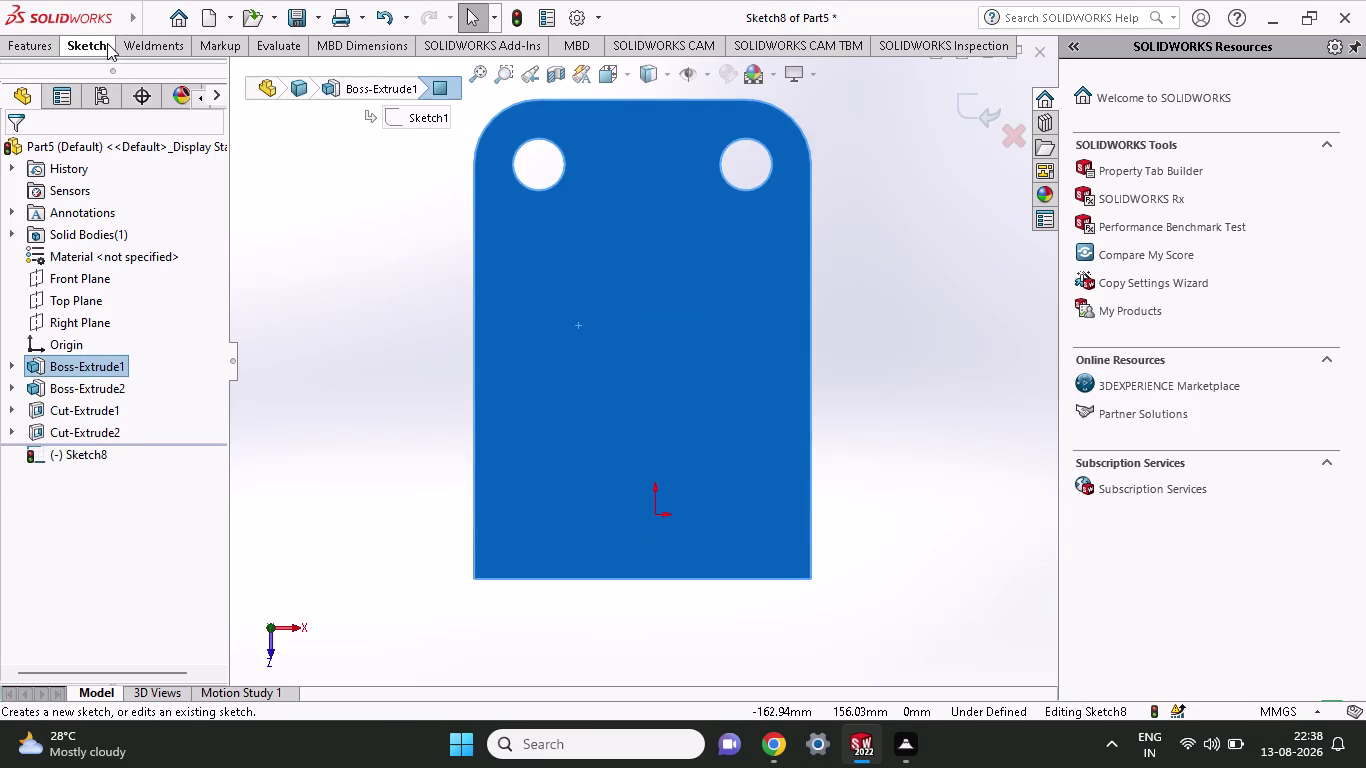
click(120, 103)
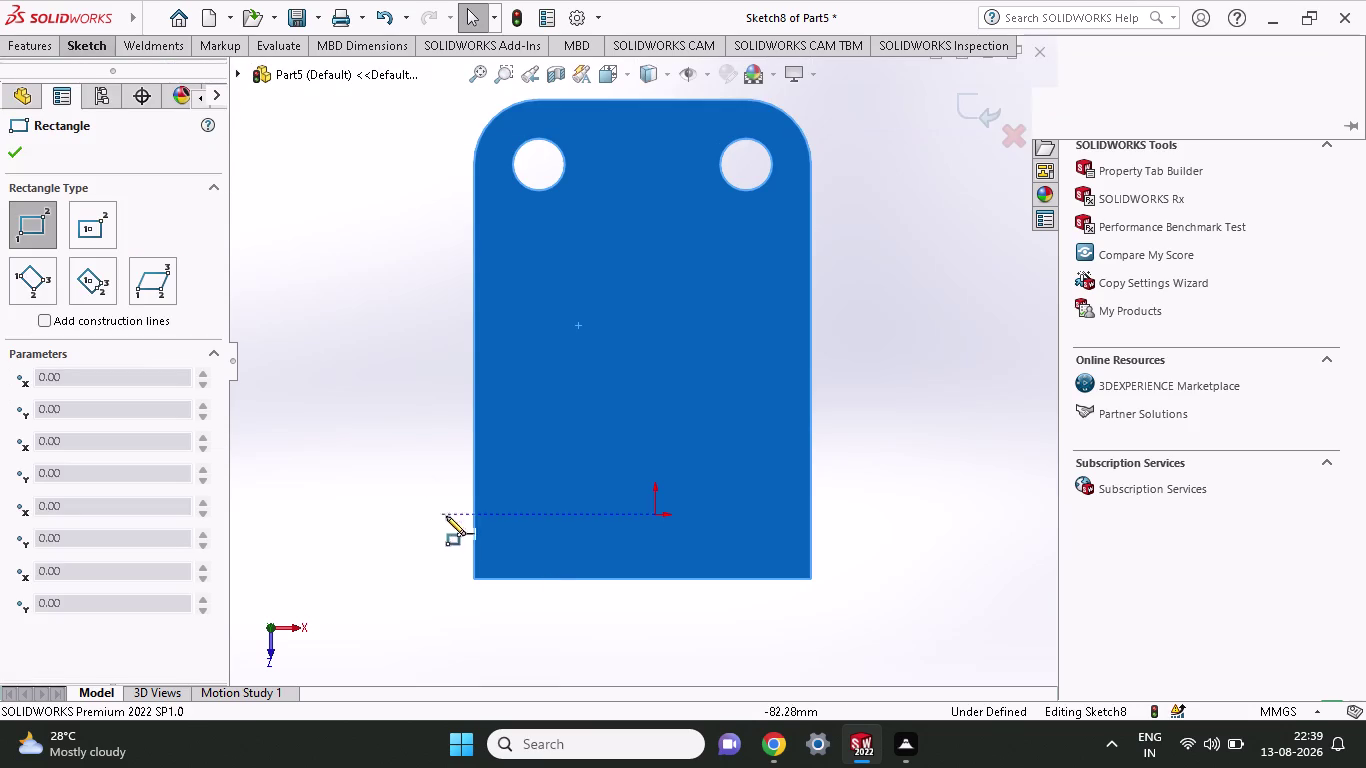
click(536, 580)
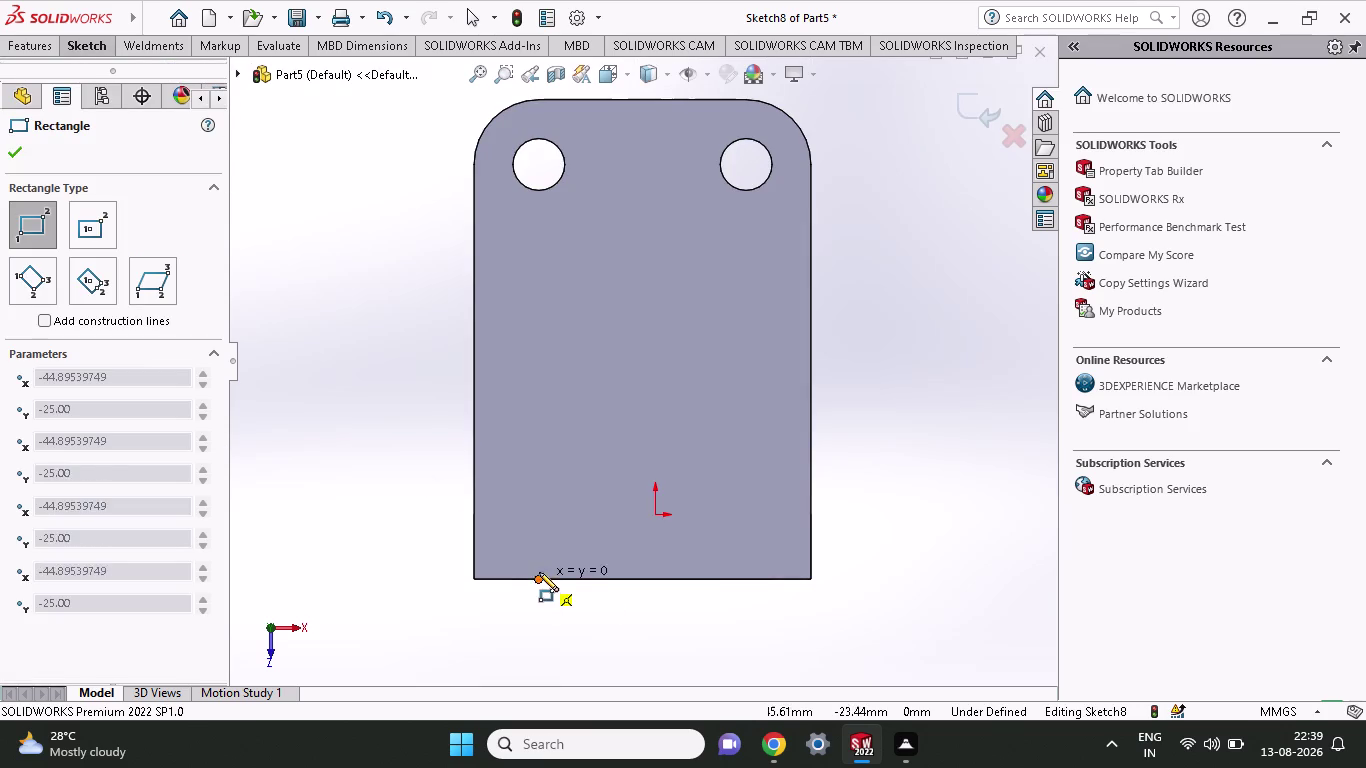
Draw a rectangle from the plate's bottom edge up to below the holes.
click(751, 284)
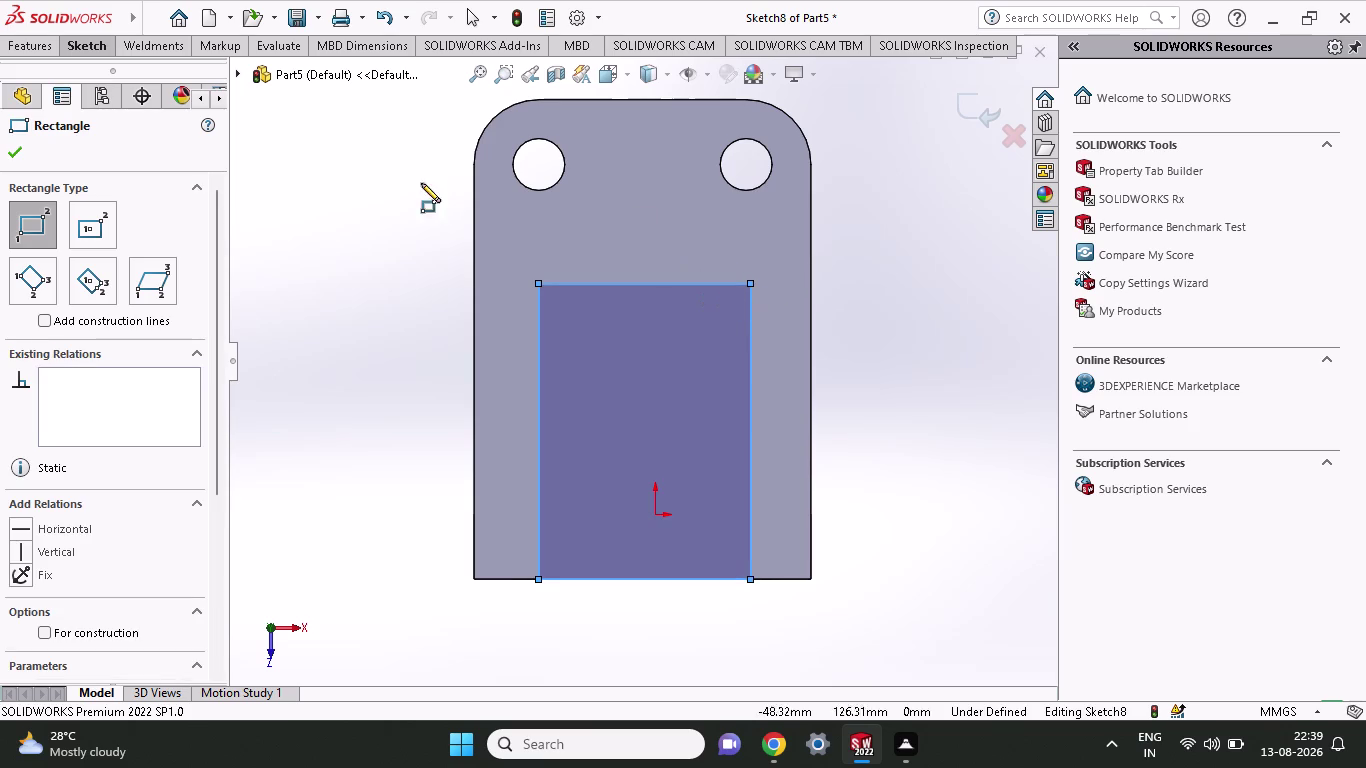
click(32, 49)
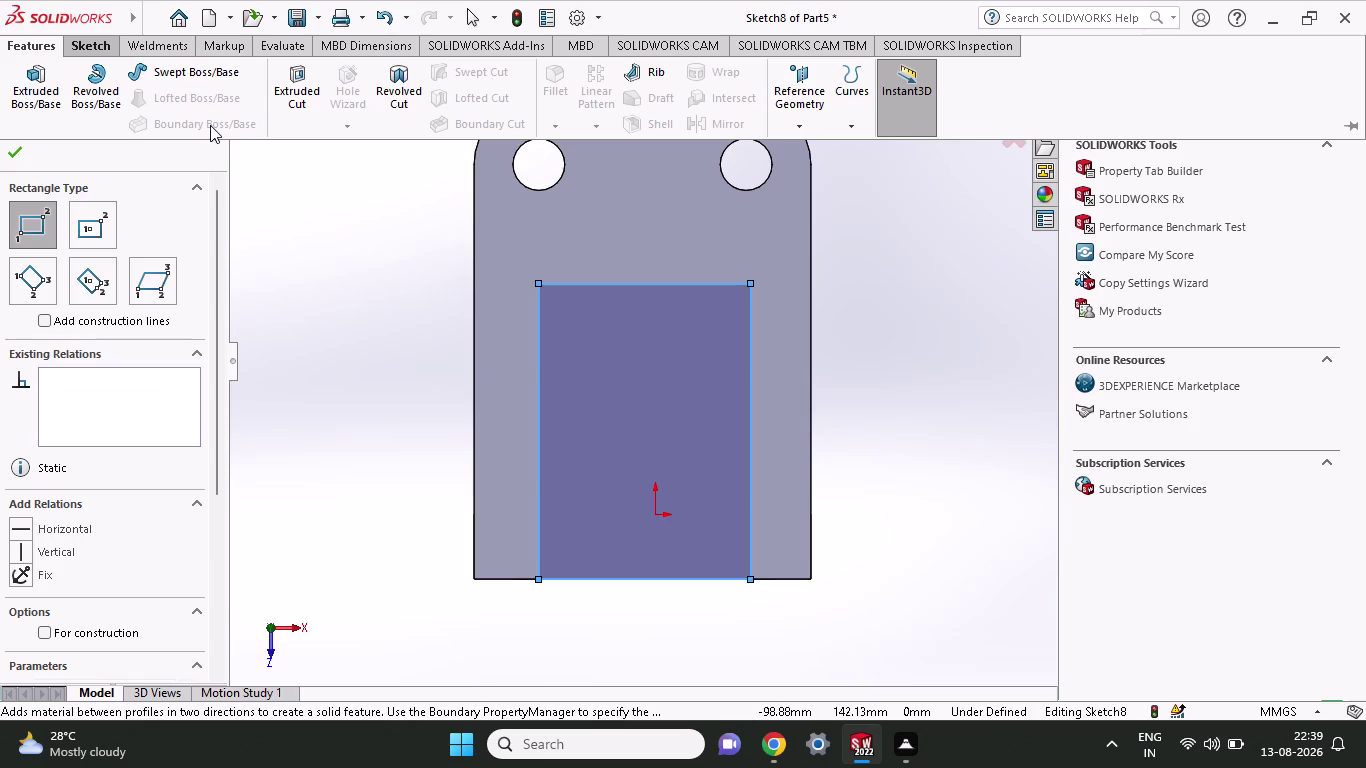
click(98, 48)
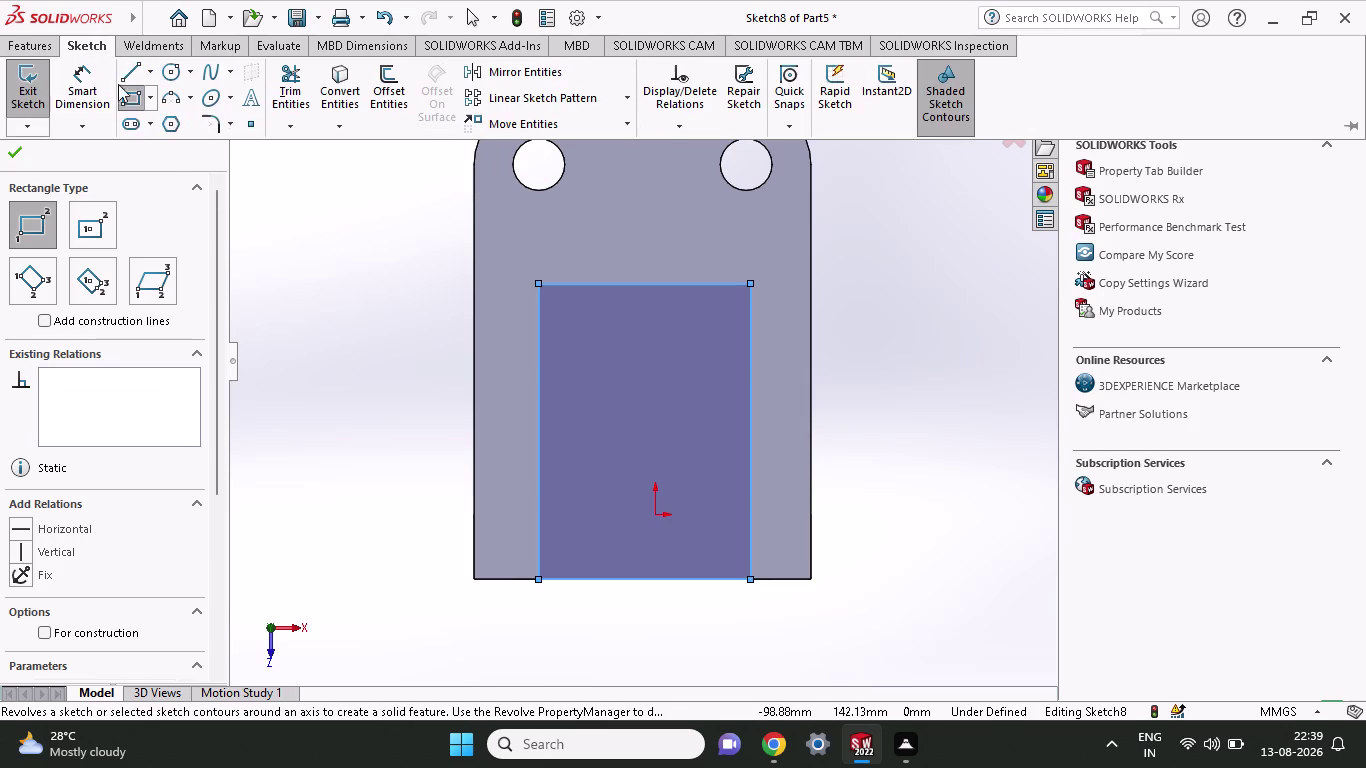
click(99, 99)
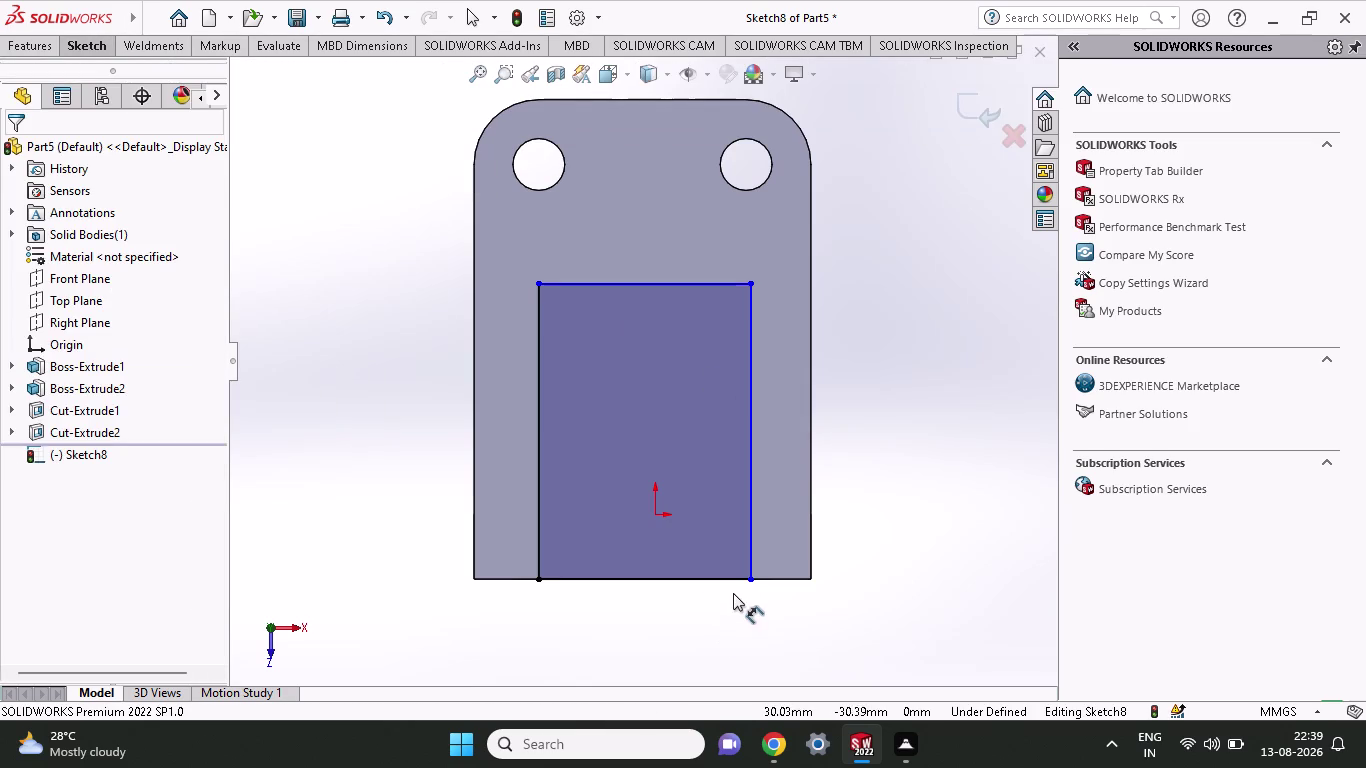
click(750, 583)
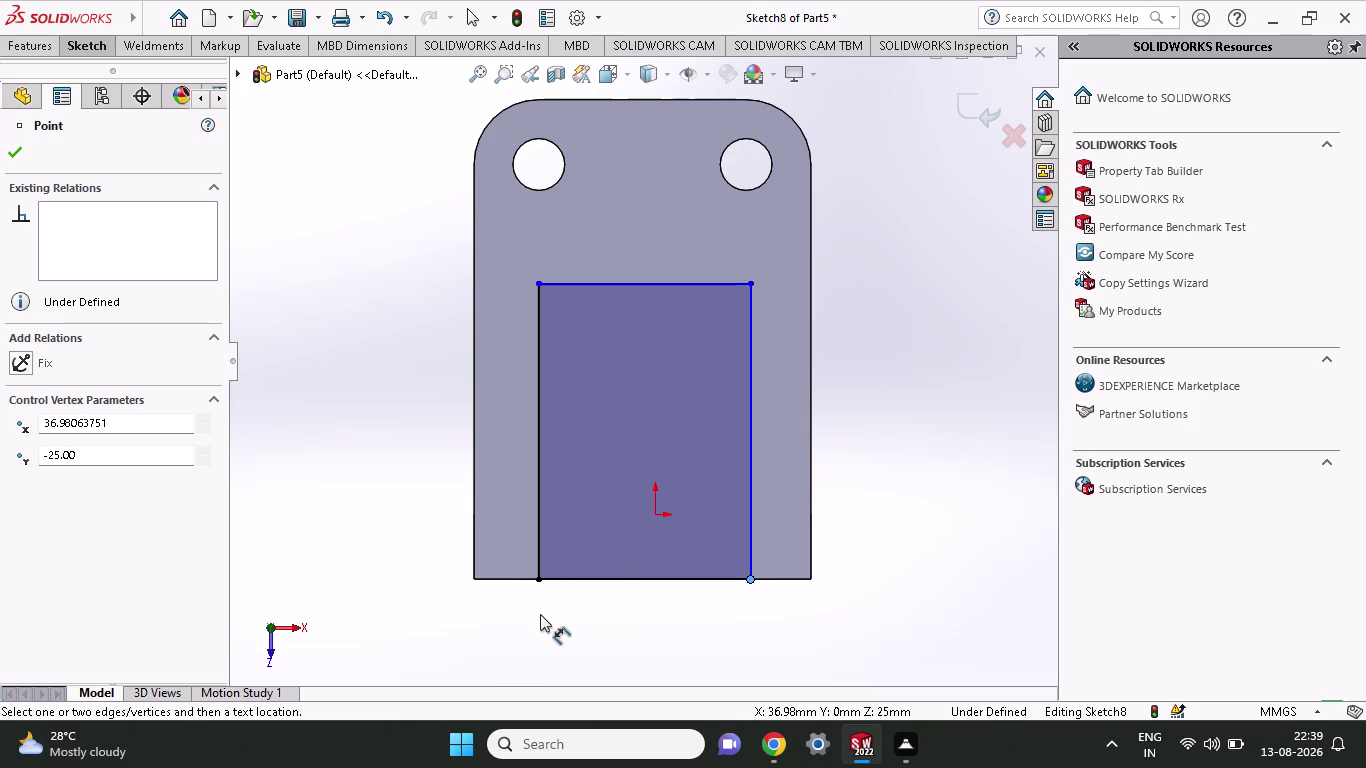
Dimension the Sketch8 rectangle 80 mm wide along the bottom and 95 mm tall.
click(537, 583)
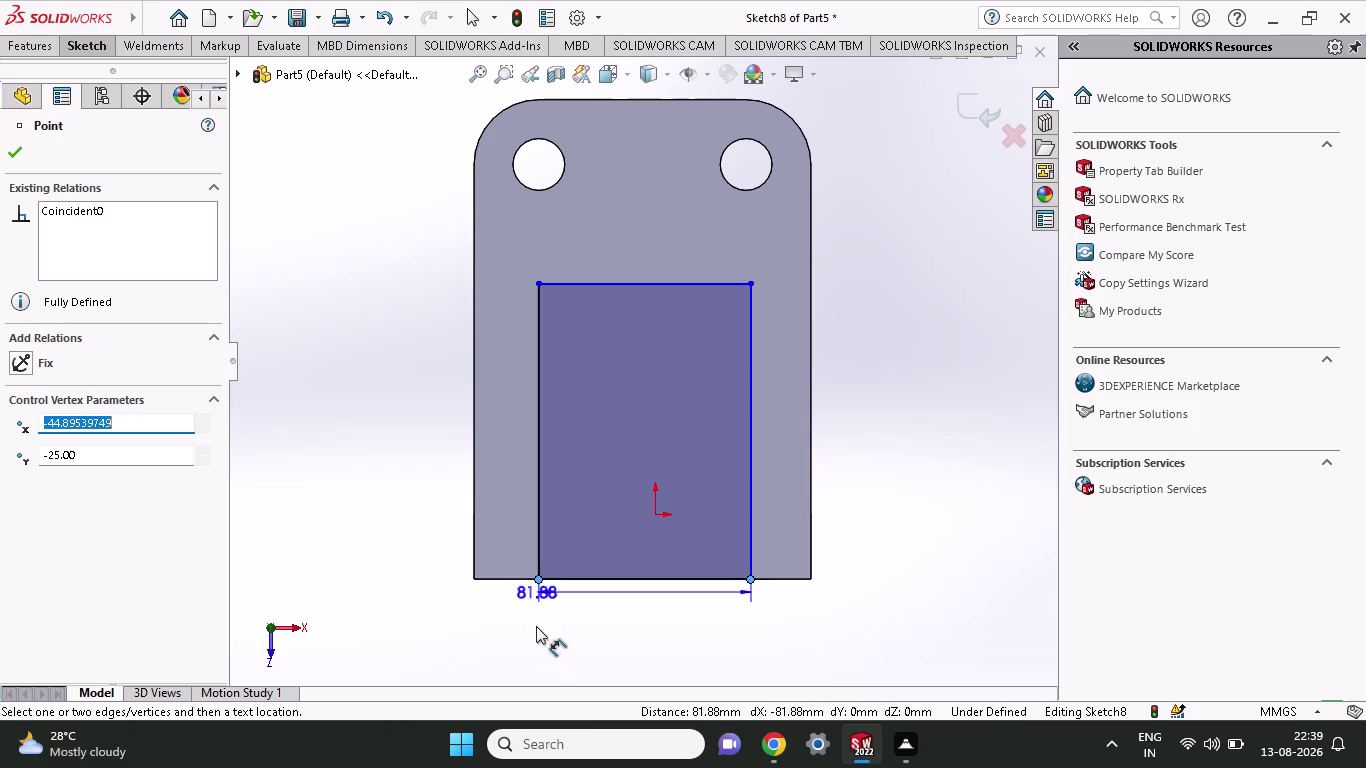
click(540, 644)
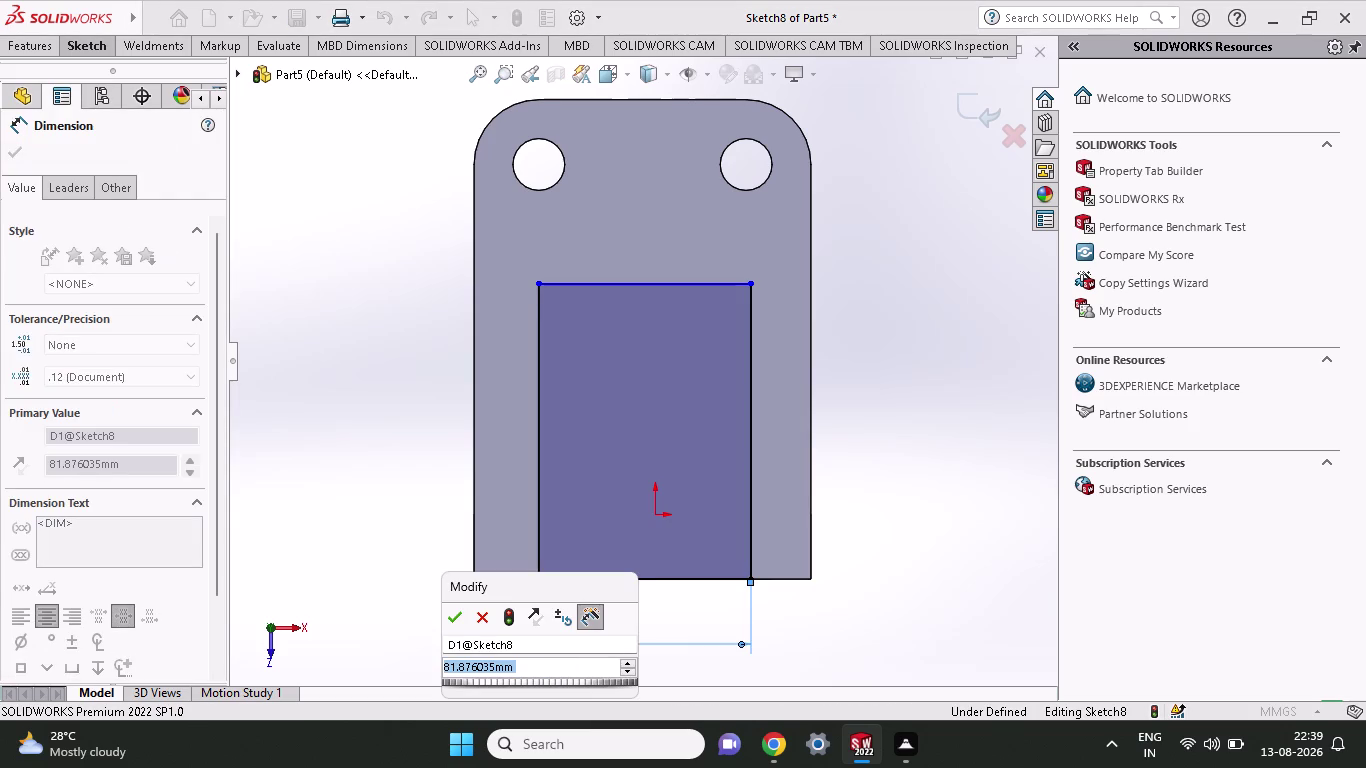
text(8)
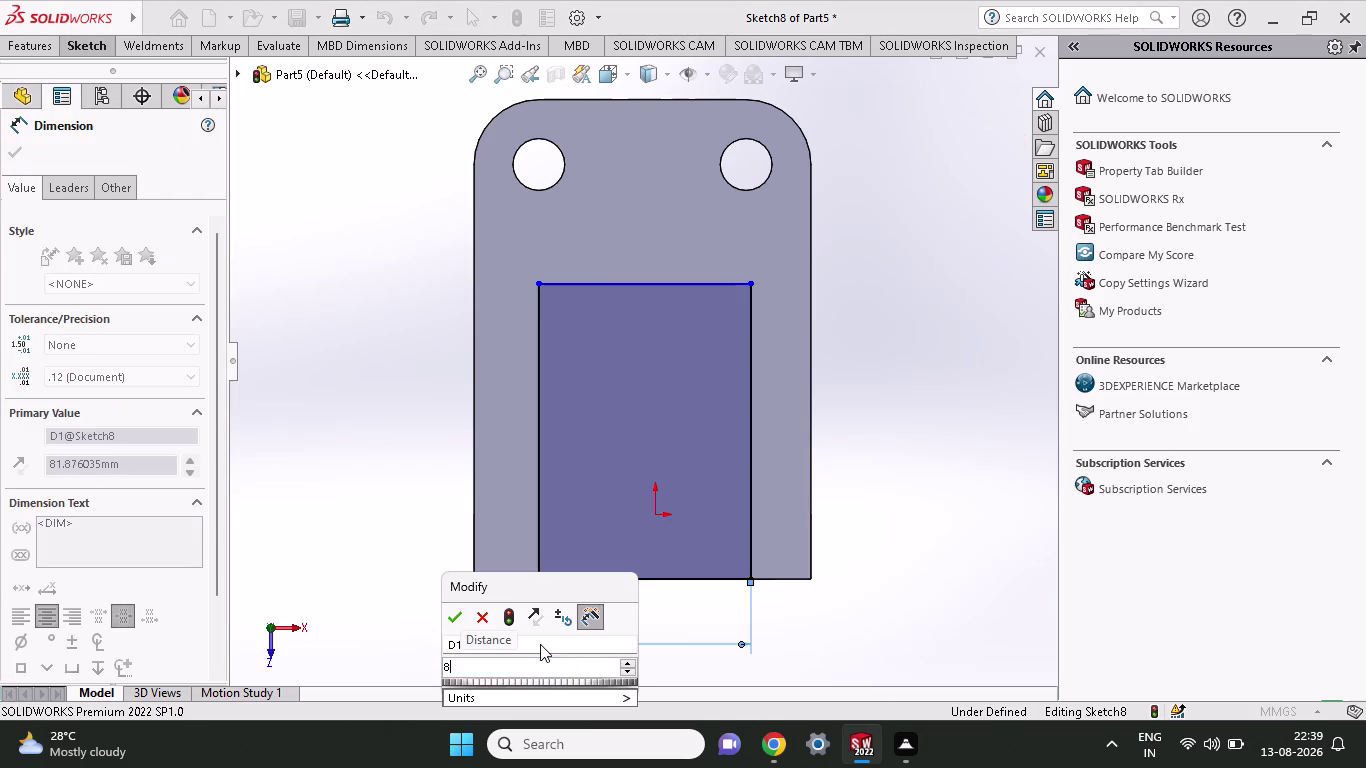
text(0)
key(Return)
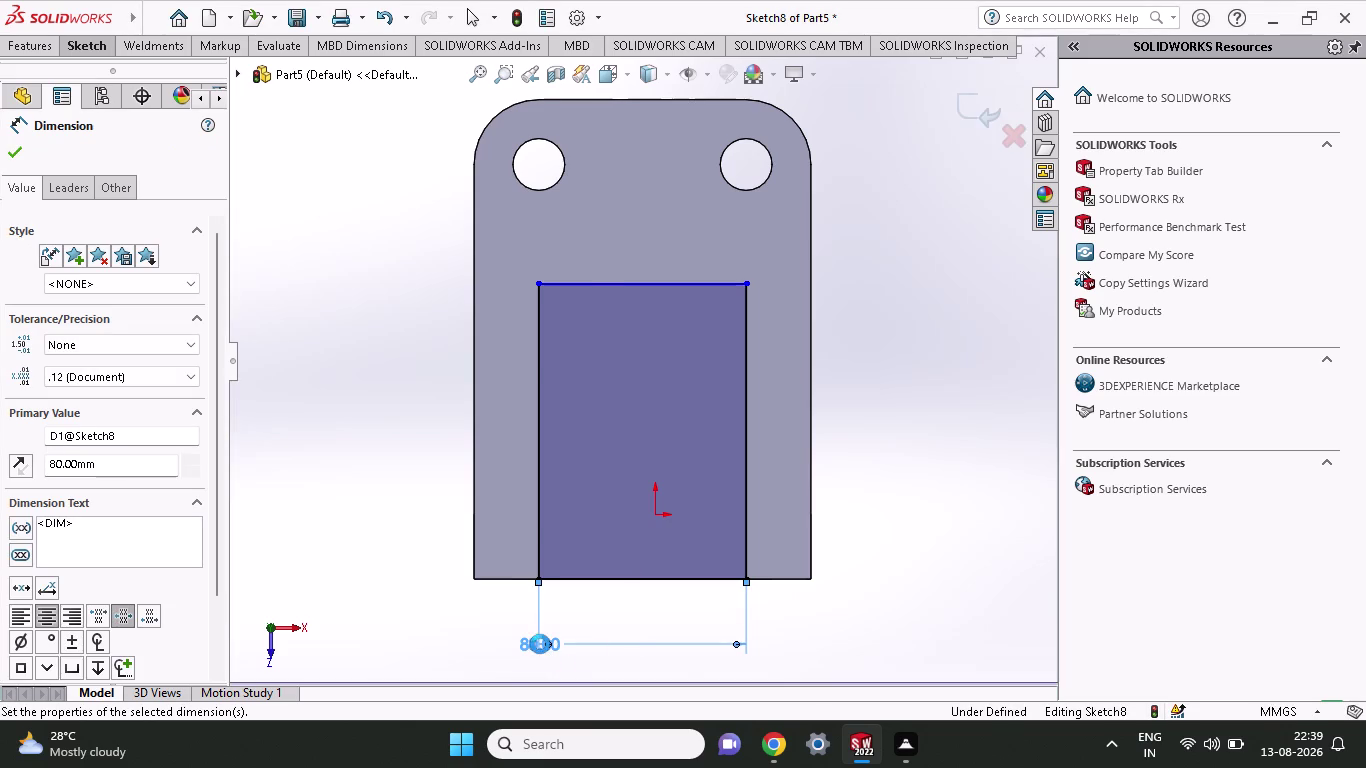
click(746, 577)
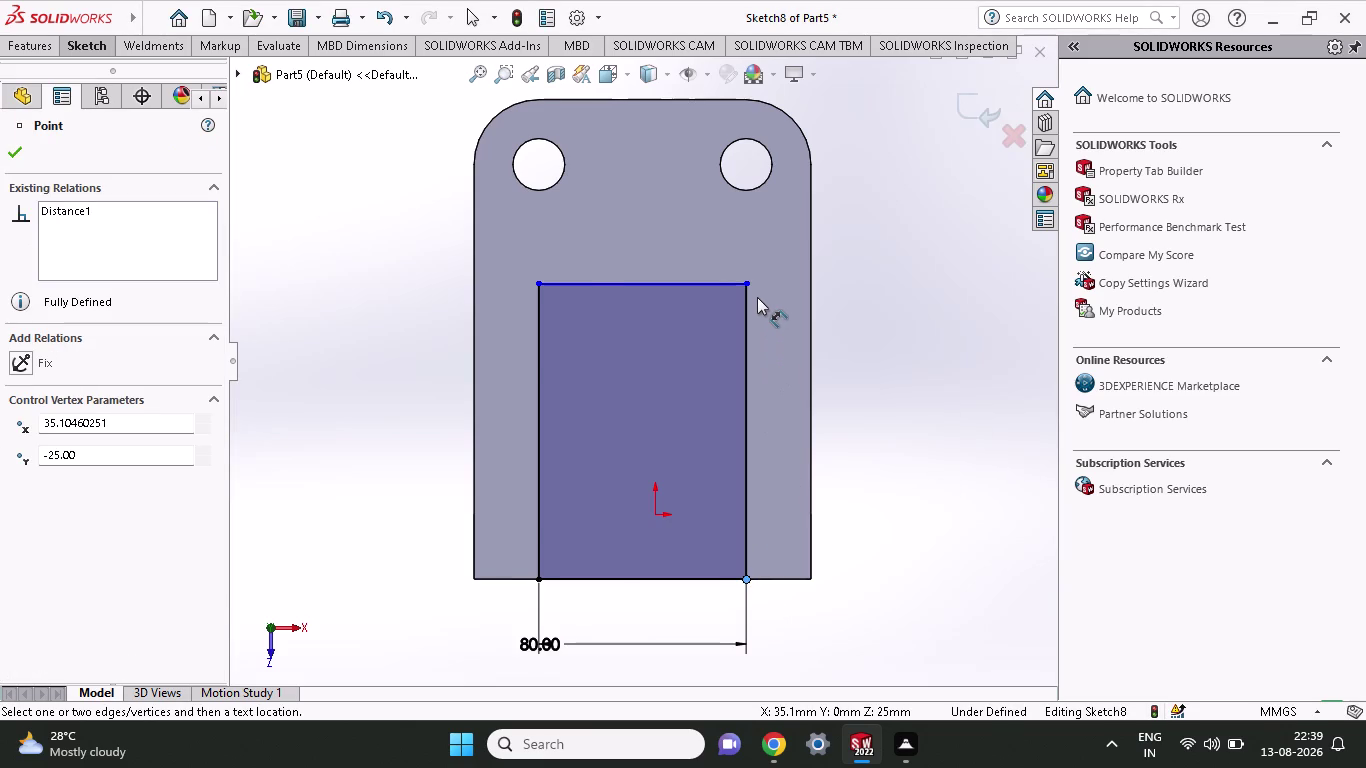
click(745, 282)
click(882, 324)
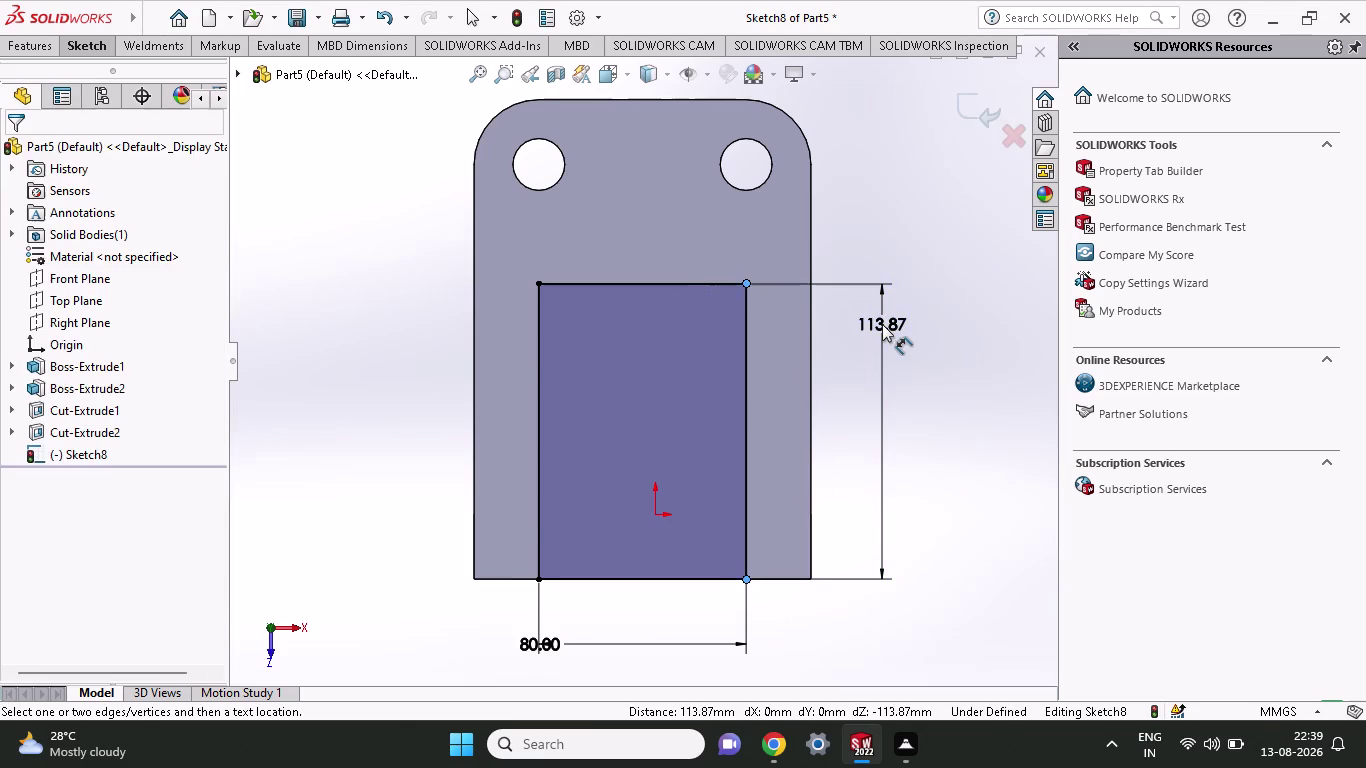
text(95)
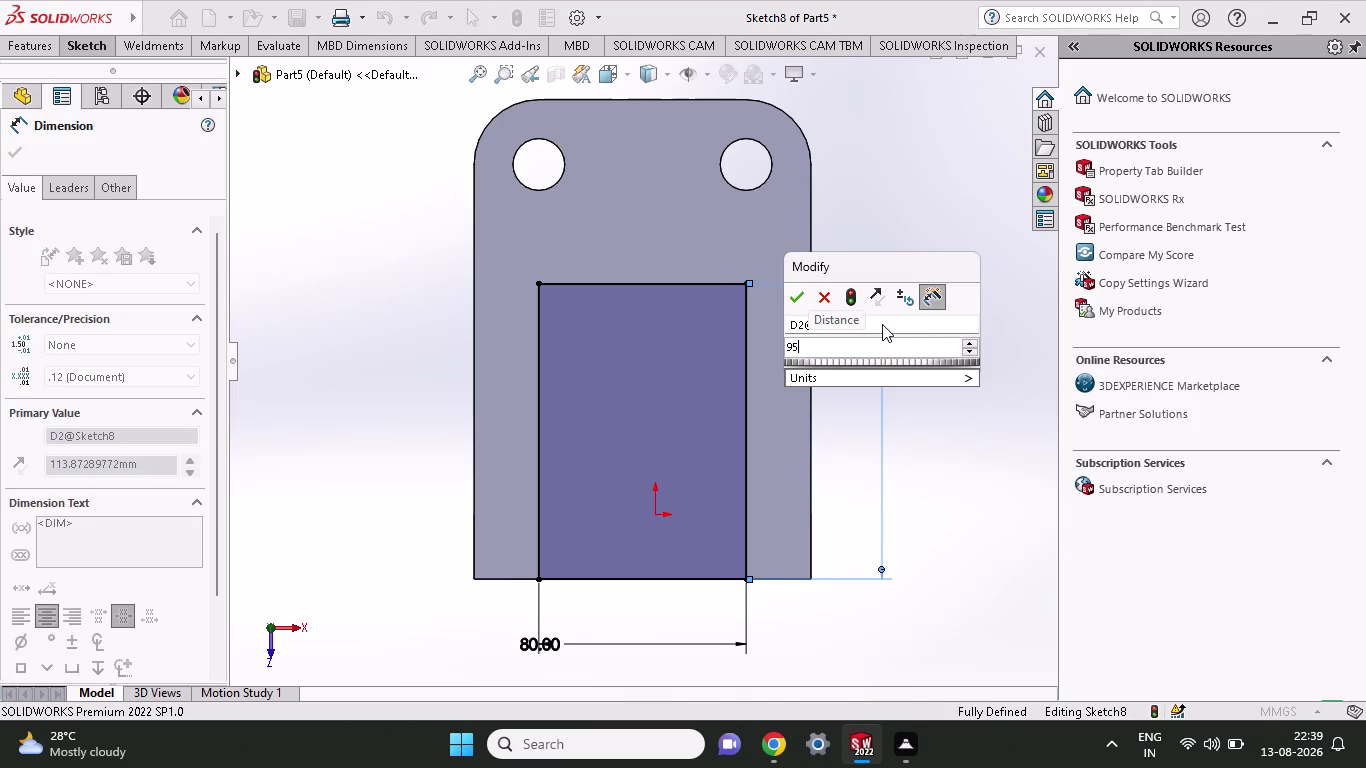
click(804, 291)
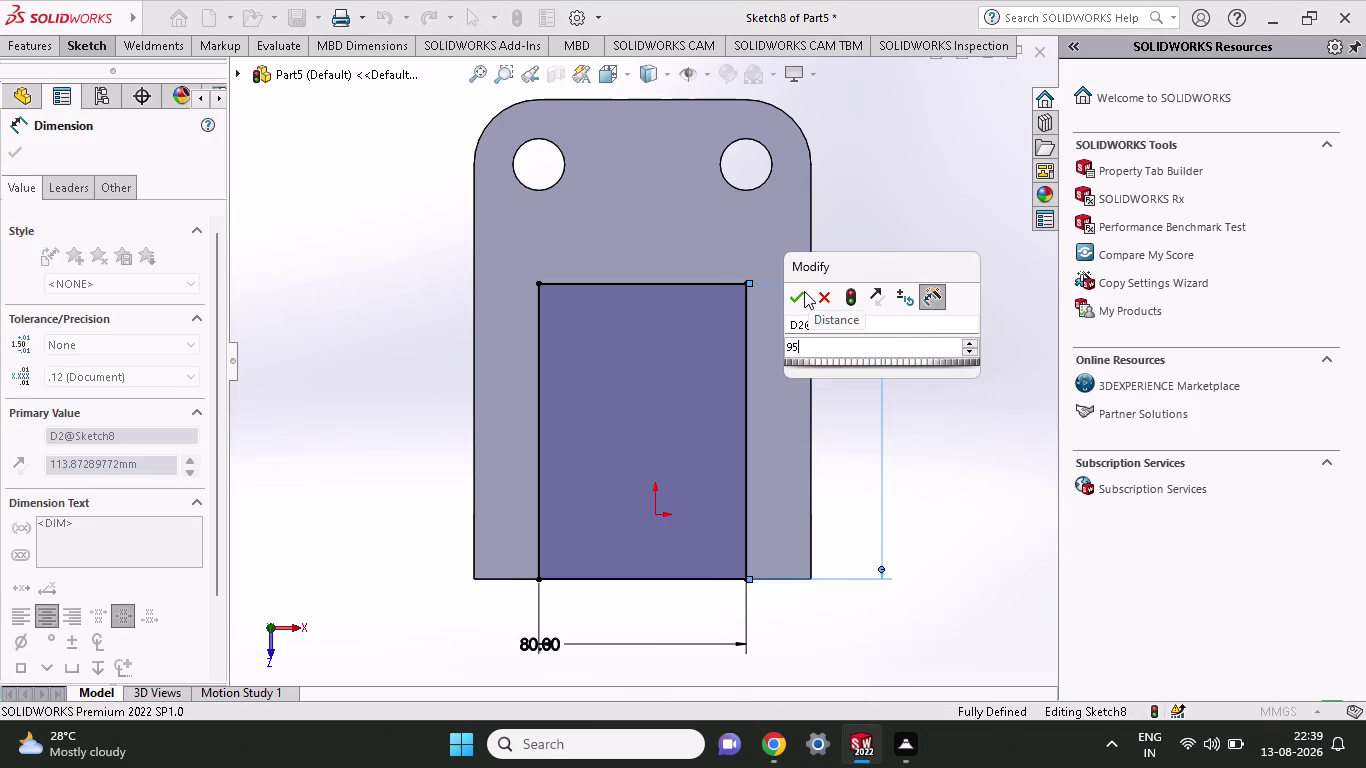